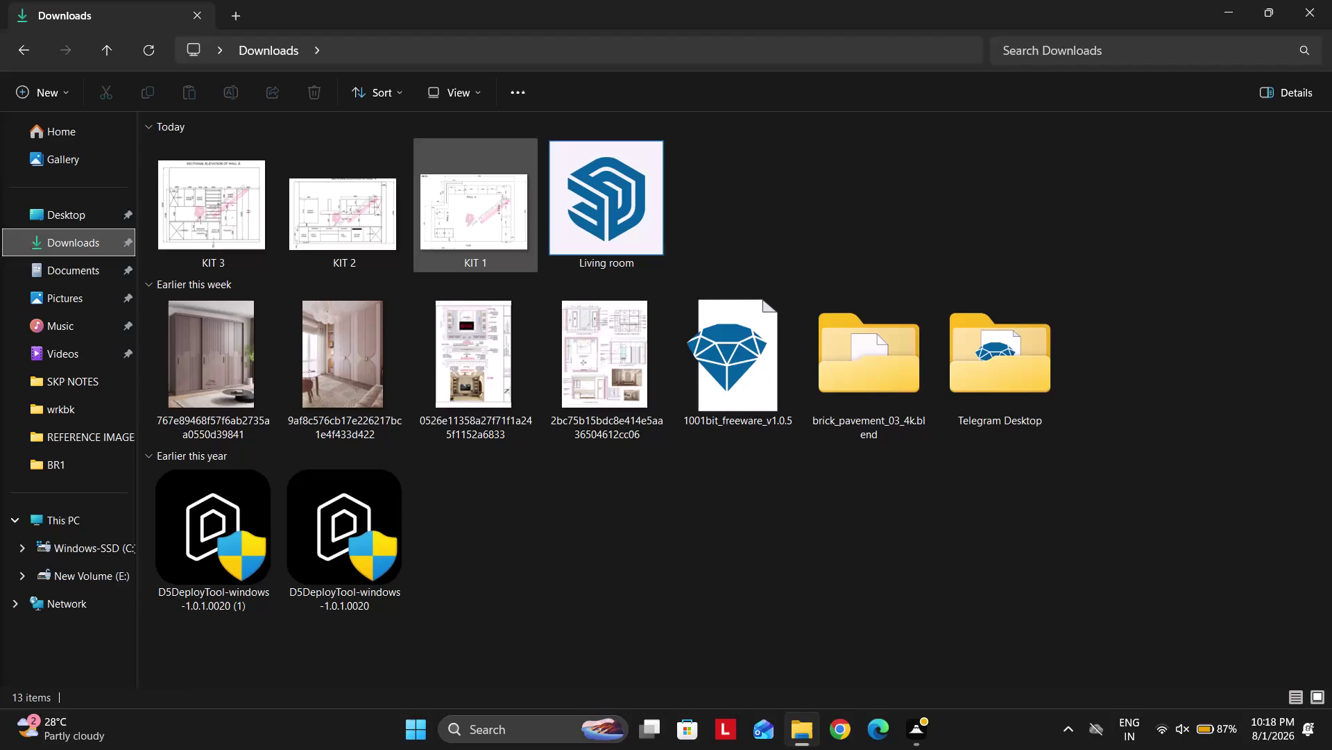
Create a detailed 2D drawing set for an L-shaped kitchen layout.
Open the KIT 1 kitchen plan image in Photos and bring up AutoCAD's start page.
double_click(464, 241)
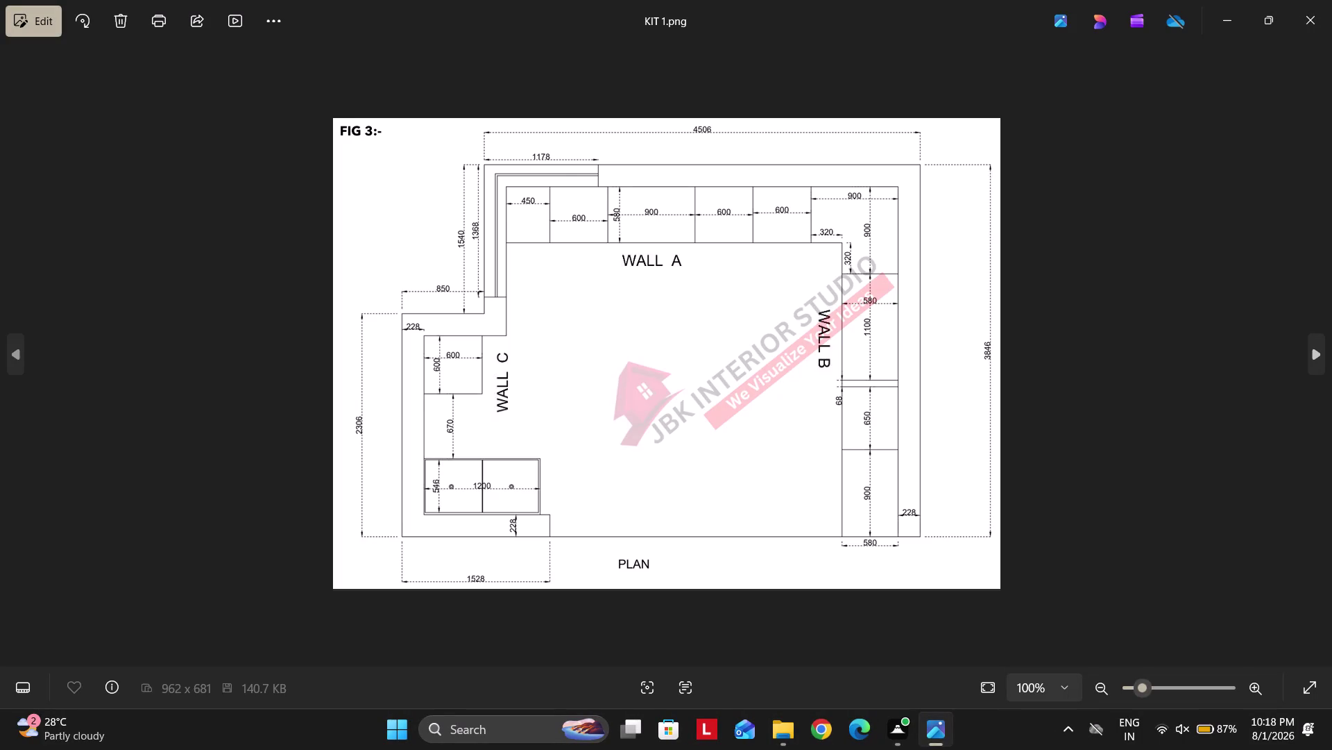
click(451, 712)
click(483, 732)
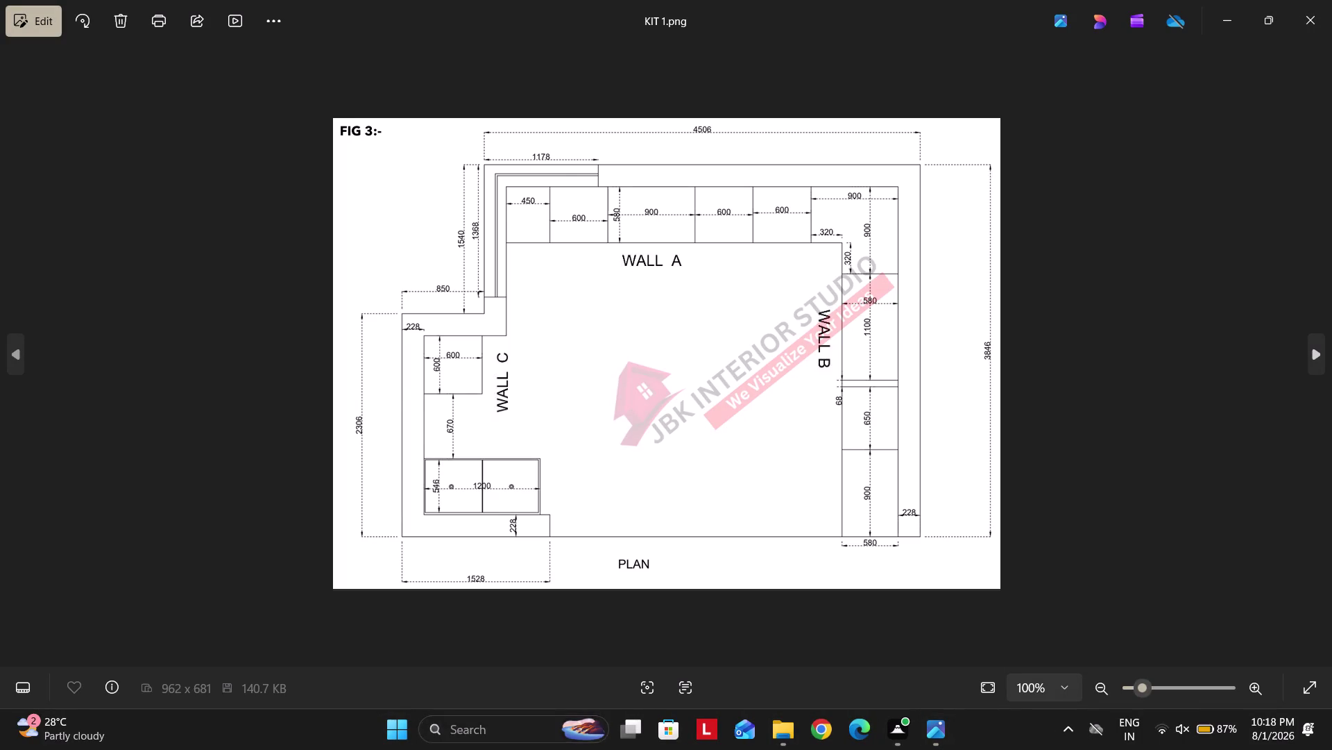
key(a)
click(564, 175)
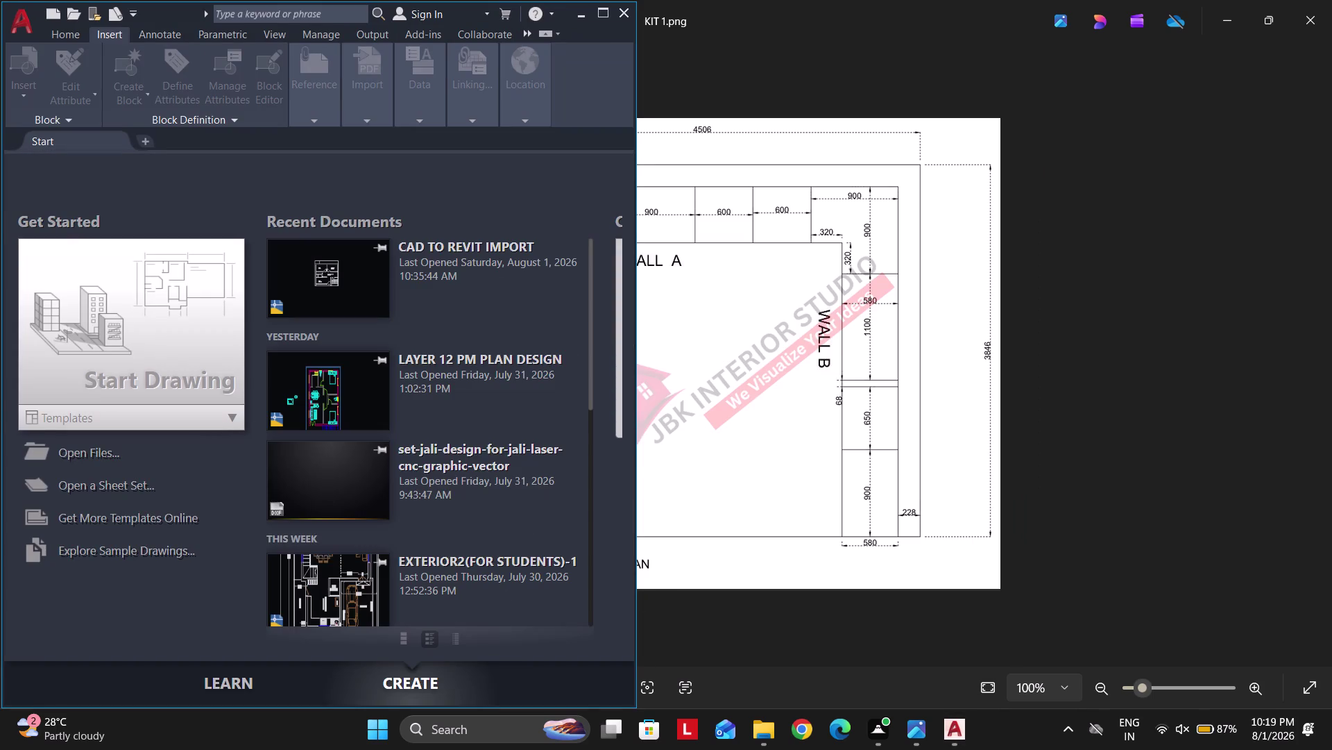
Start a new blank drawing and move the KIT 1 image window to the right.
click(194, 337)
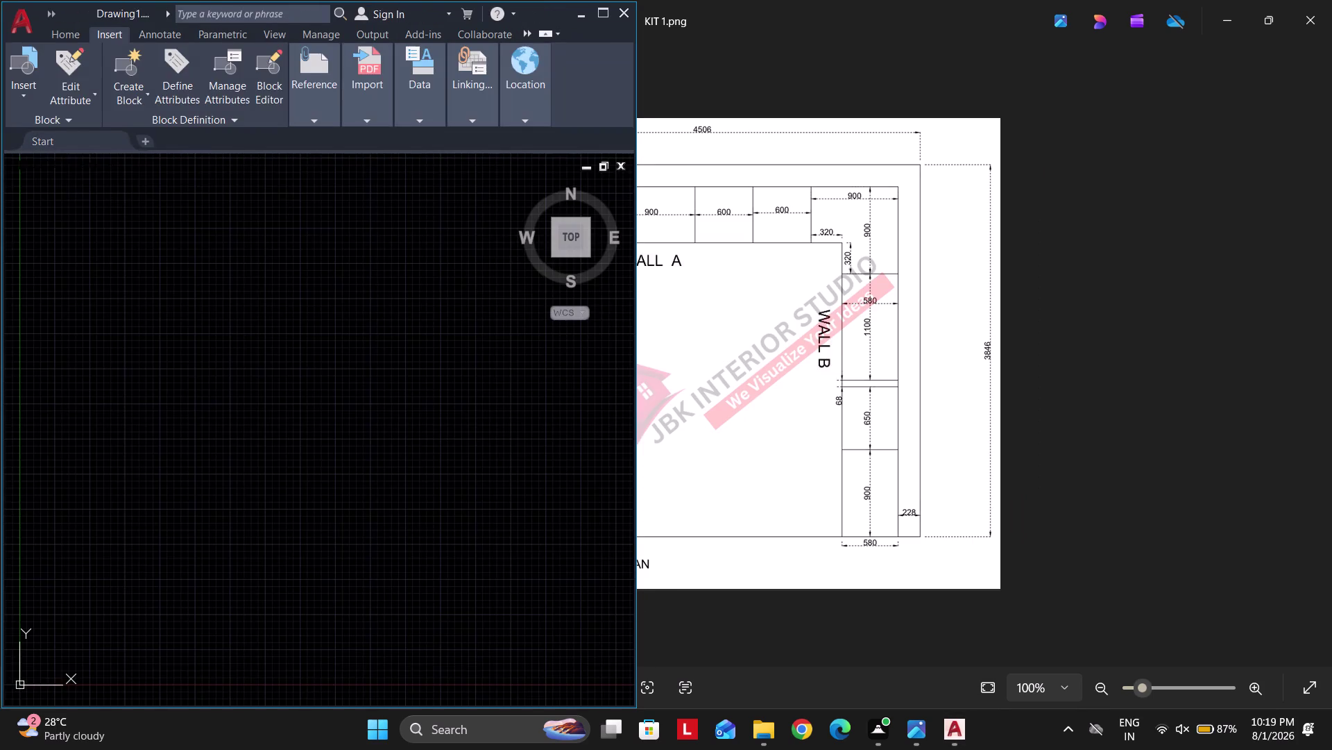
click(936, 213)
click(1271, 25)
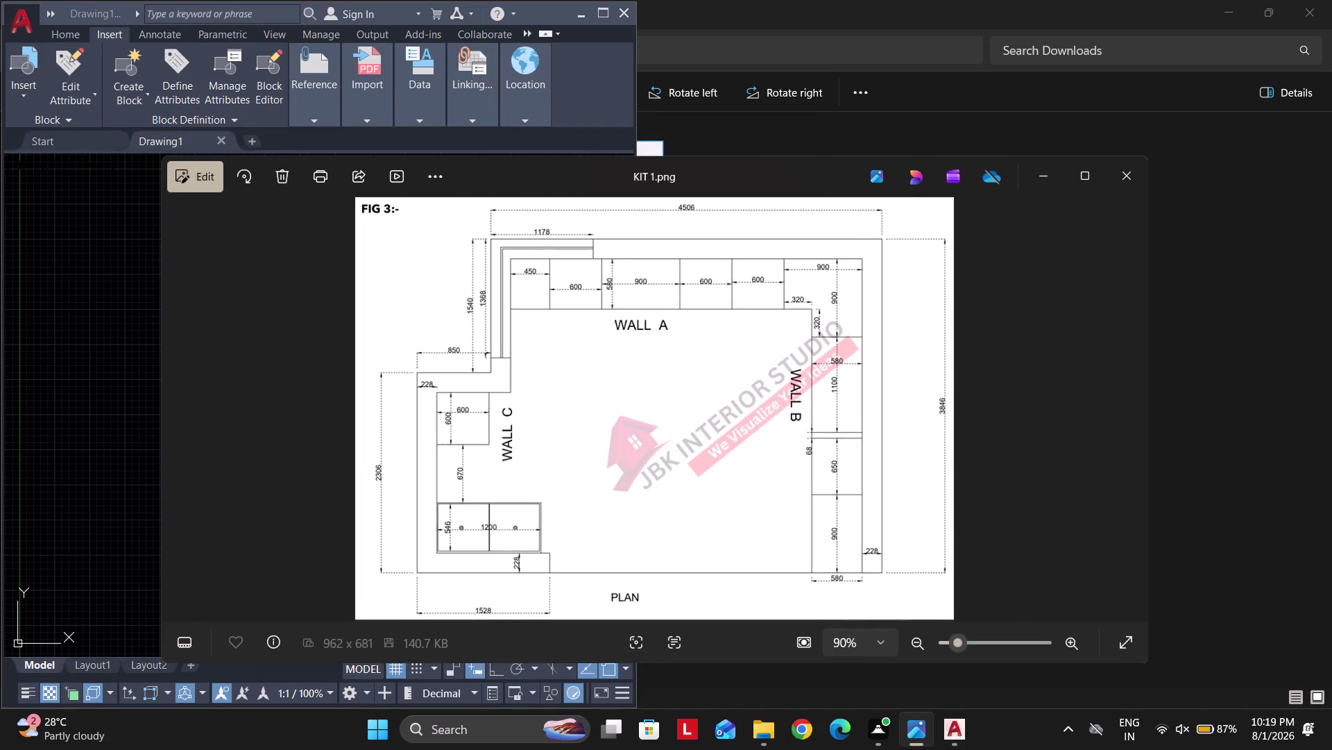
drag(734, 180, 972, 25)
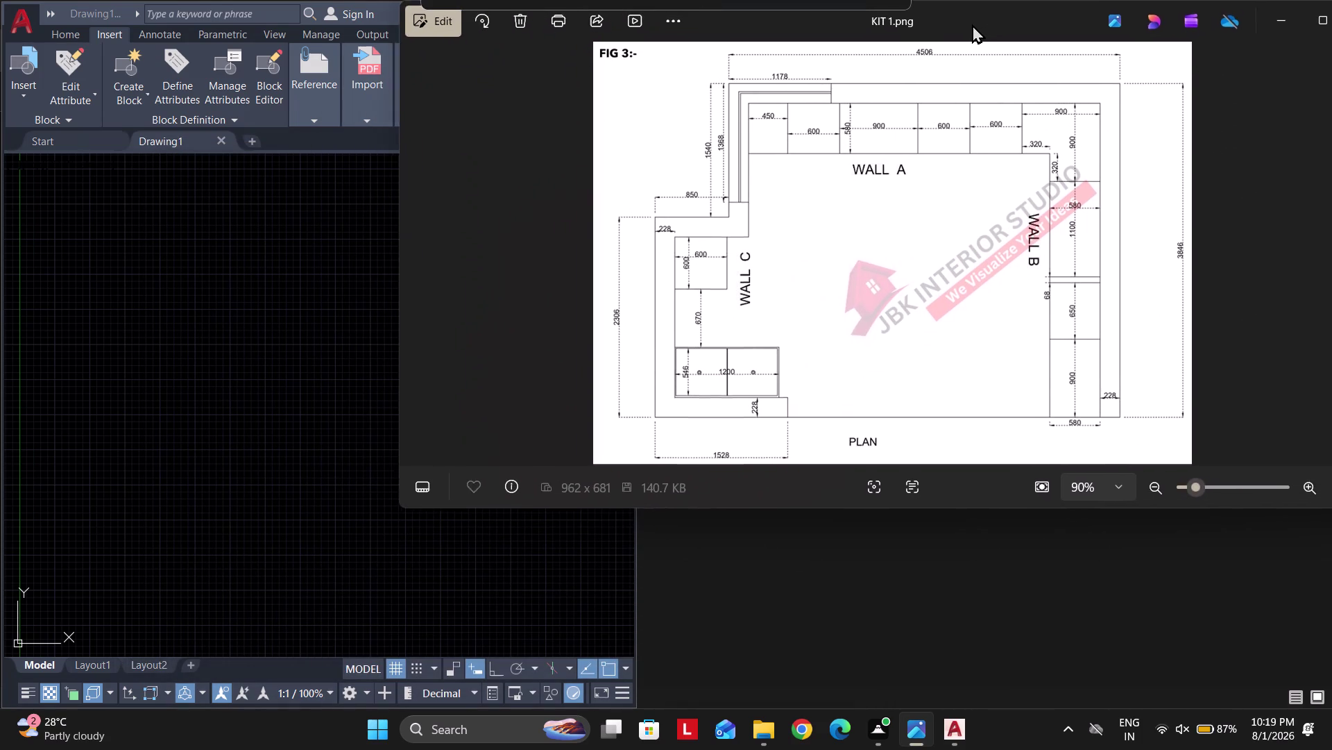
drag(972, 24, 914, 30)
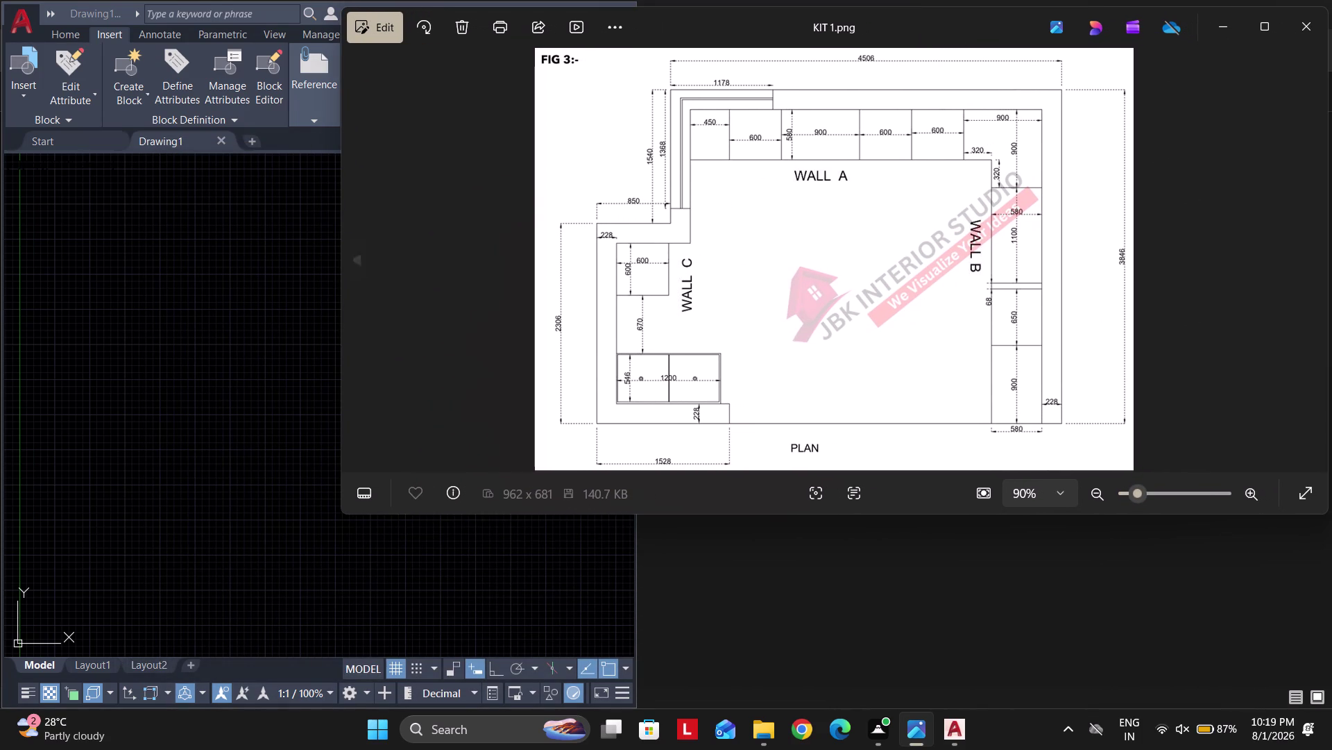
drag(340, 183, 748, 183)
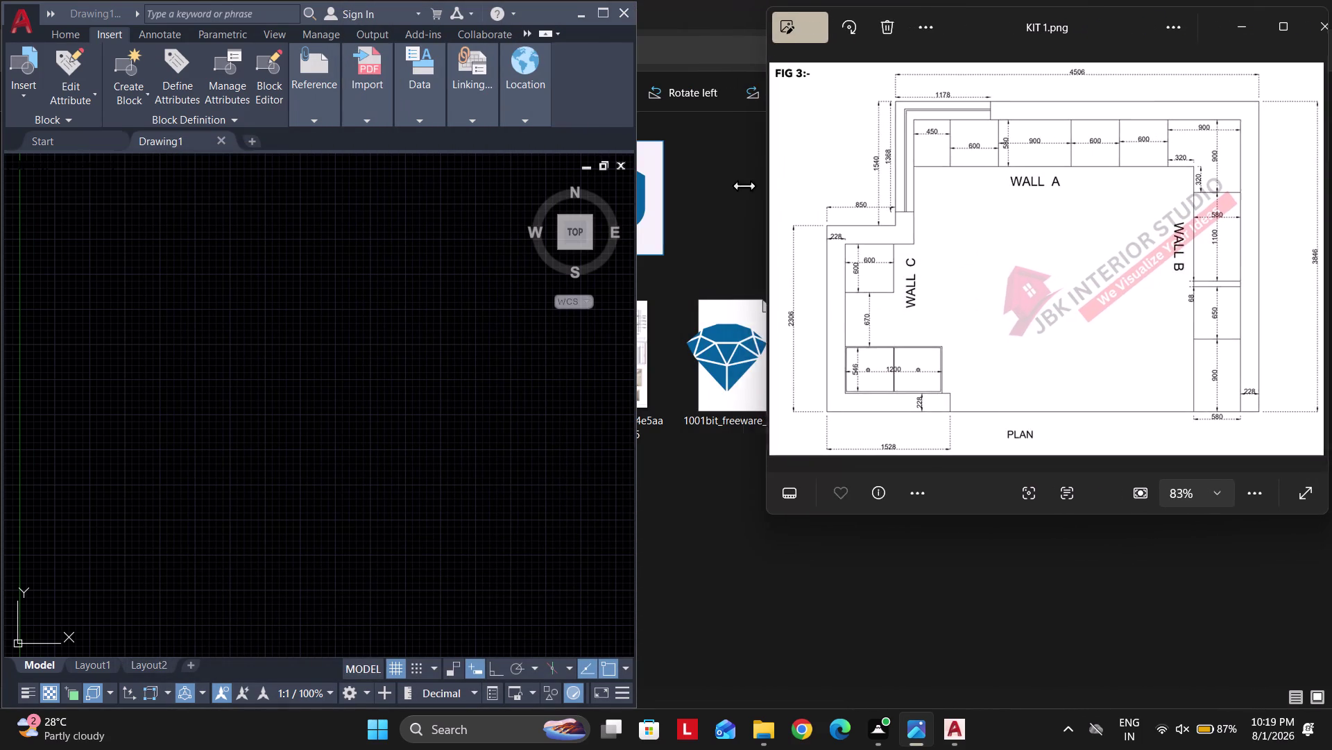
drag(748, 182, 733, 189)
Resize the KIT 1 image window taller, beside the AutoCAD drawing.
drag(1089, 518, 1089, 628)
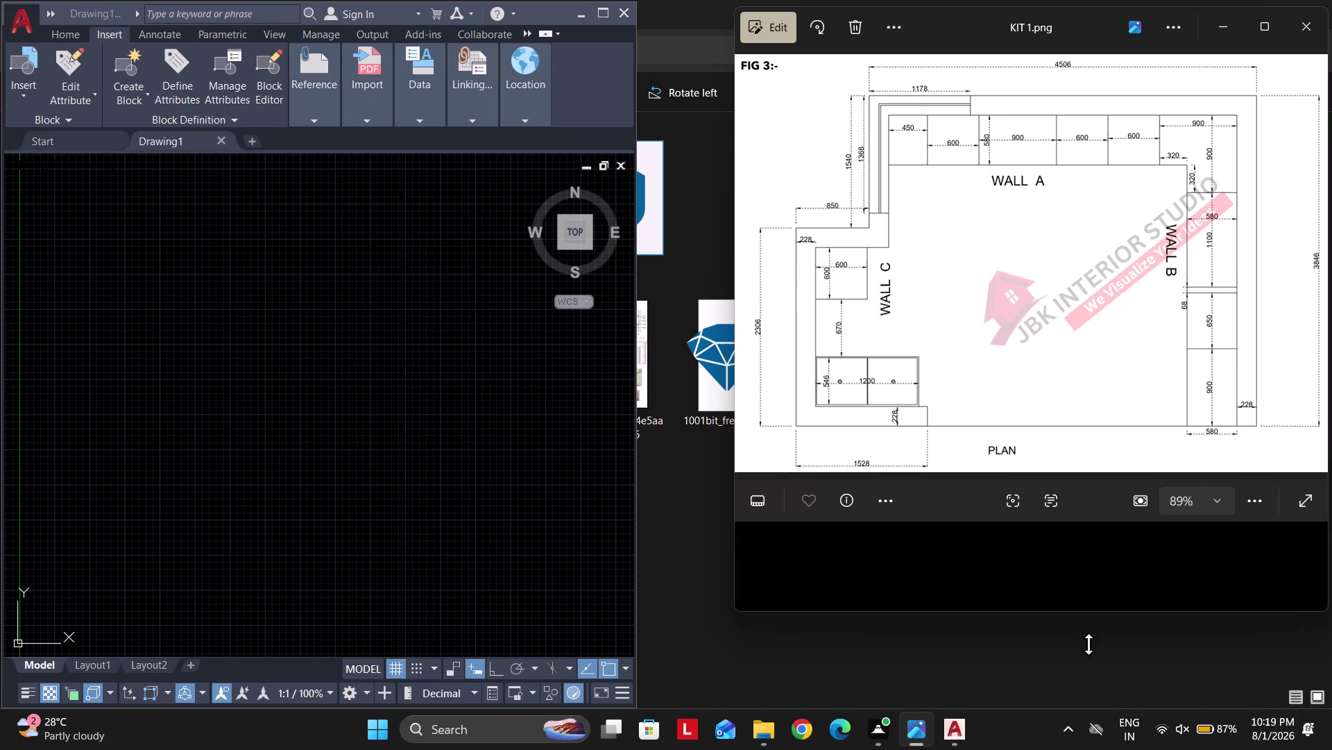
drag(1089, 627, 1092, 707)
drag(635, 289, 661, 285)
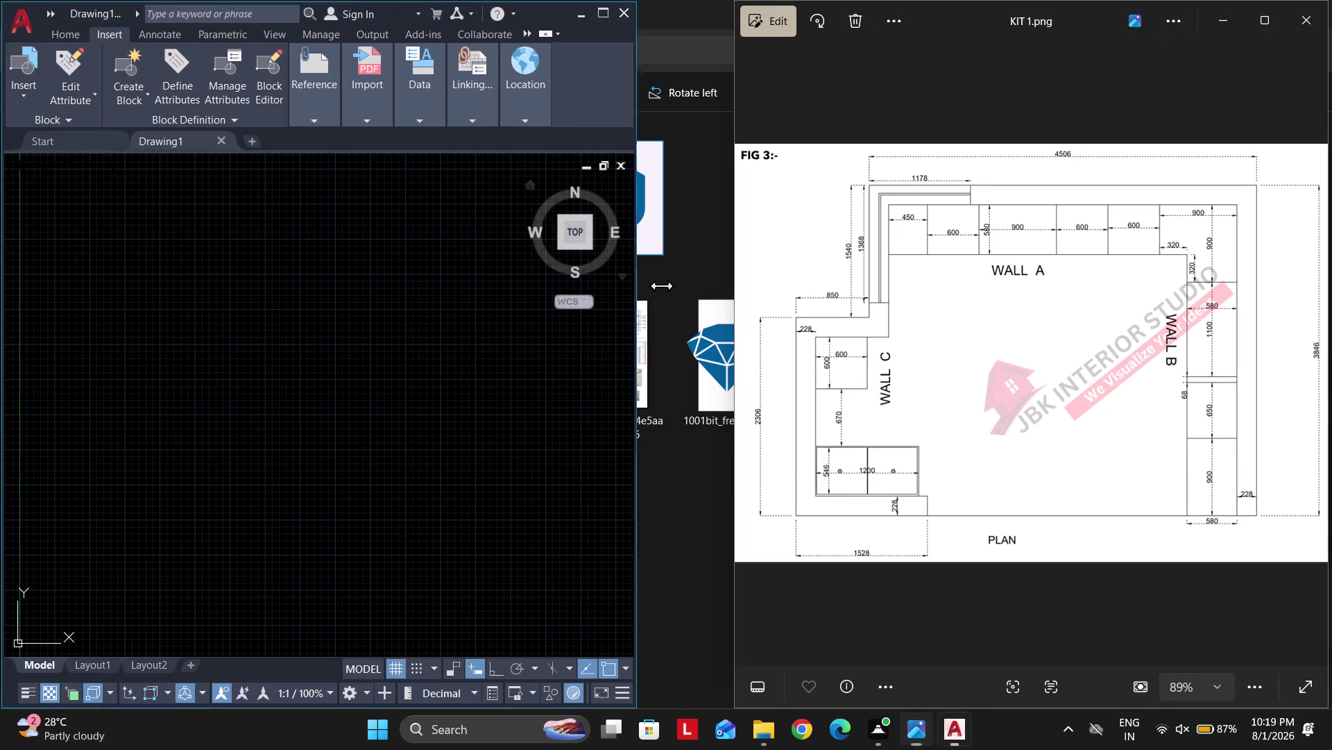
drag(661, 286, 731, 290)
click(473, 311)
key(Escape)
key(Escape)
key(Escape)
key(Escape)
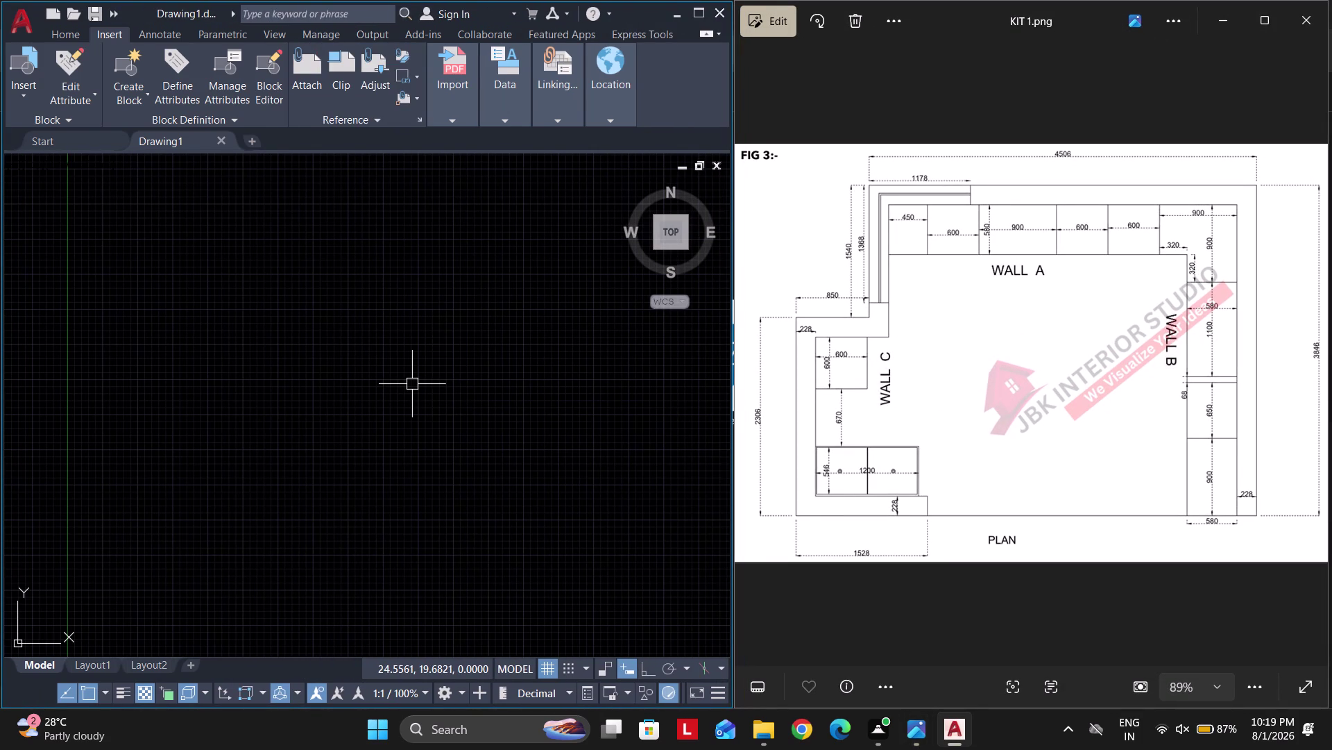
Set drawing units to whole-number length precision with Millimeters insertion scale.
text(un)
key(space)
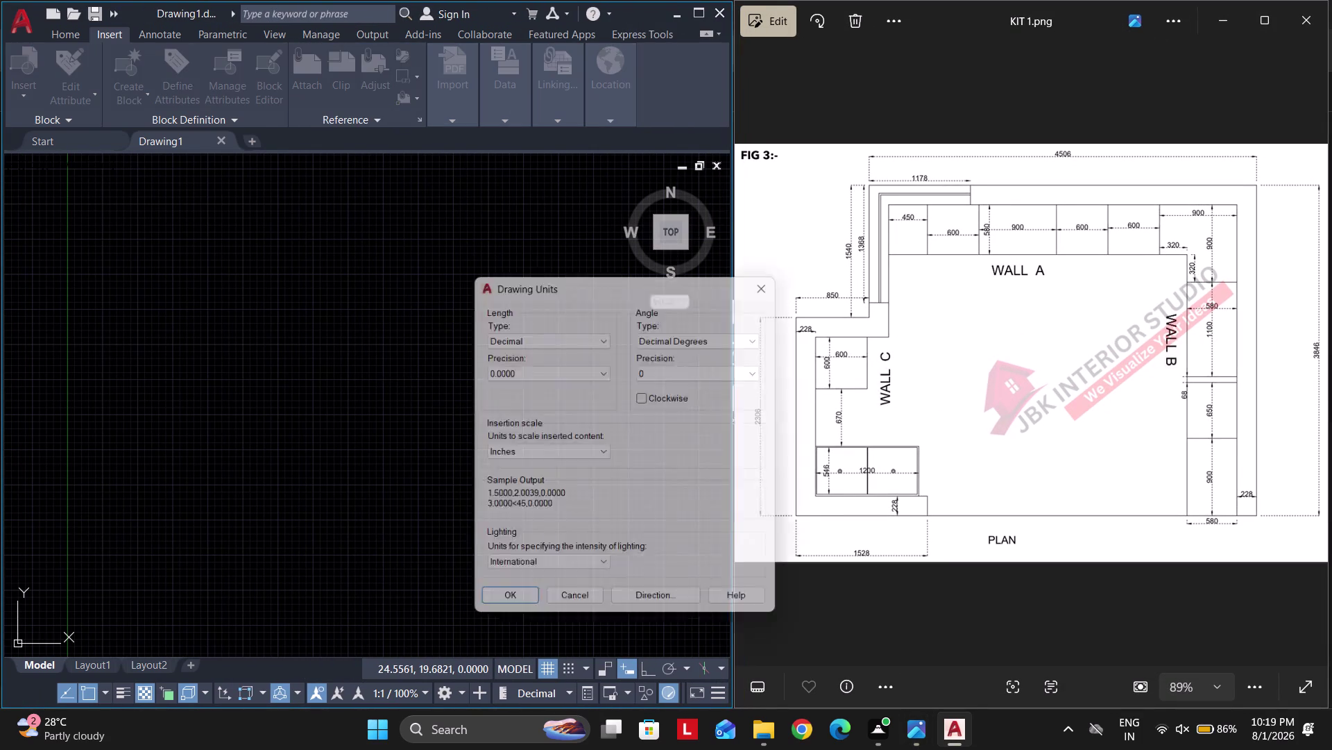
click(515, 371)
click(510, 384)
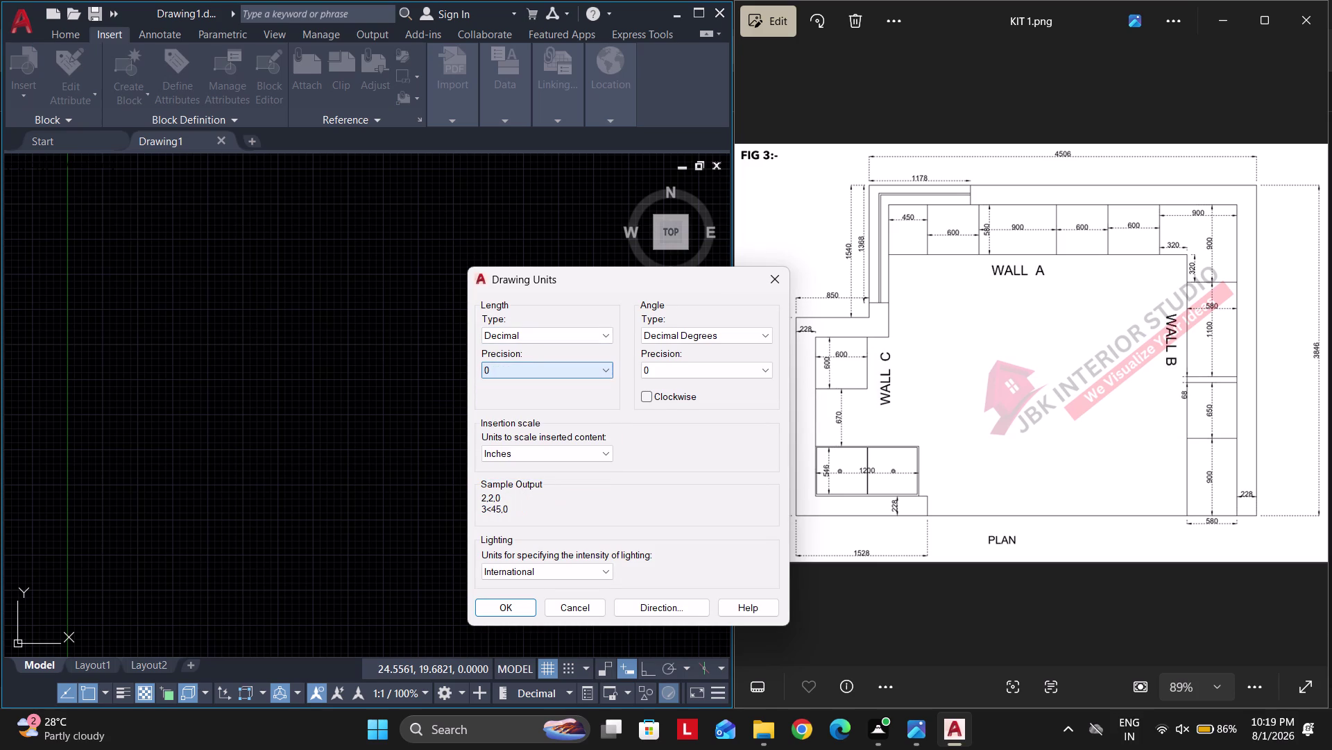
click(514, 453)
click(517, 523)
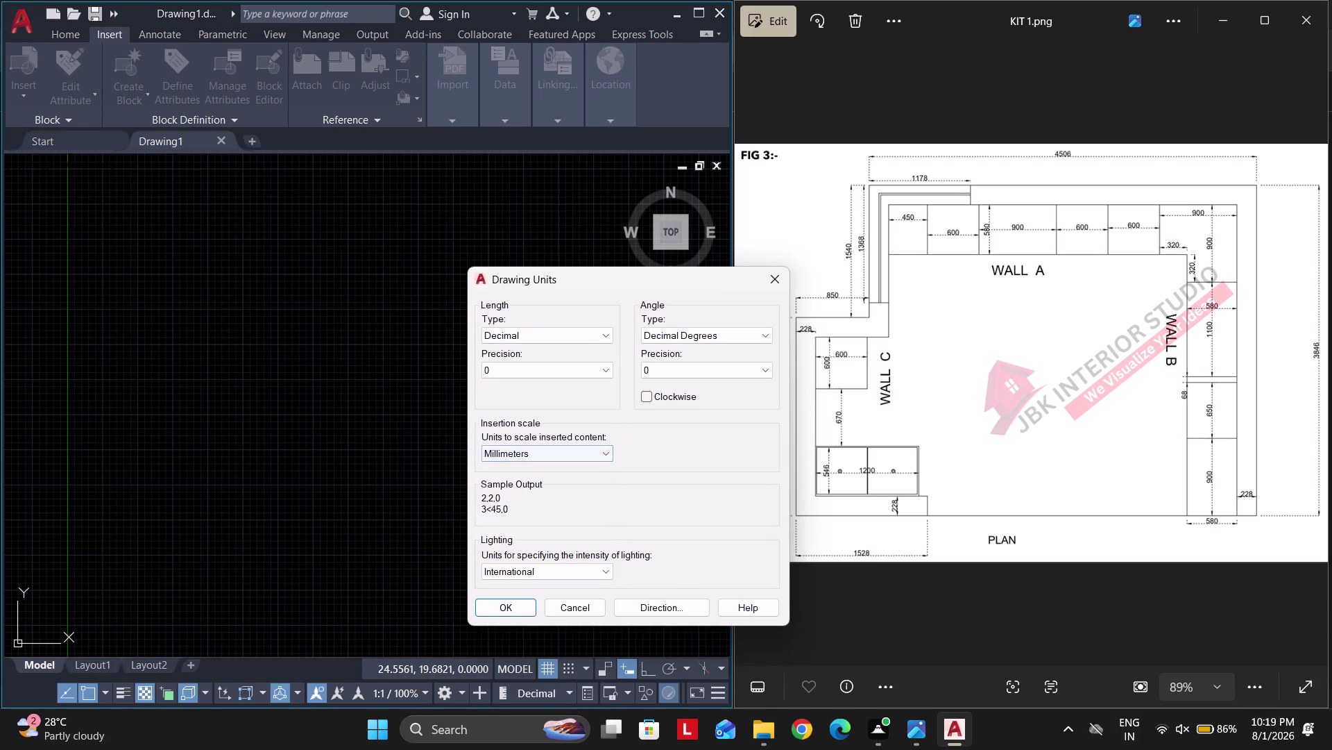
click(503, 606)
Open the Dimension Style Manager with the D alias.
text(d)
key(space)
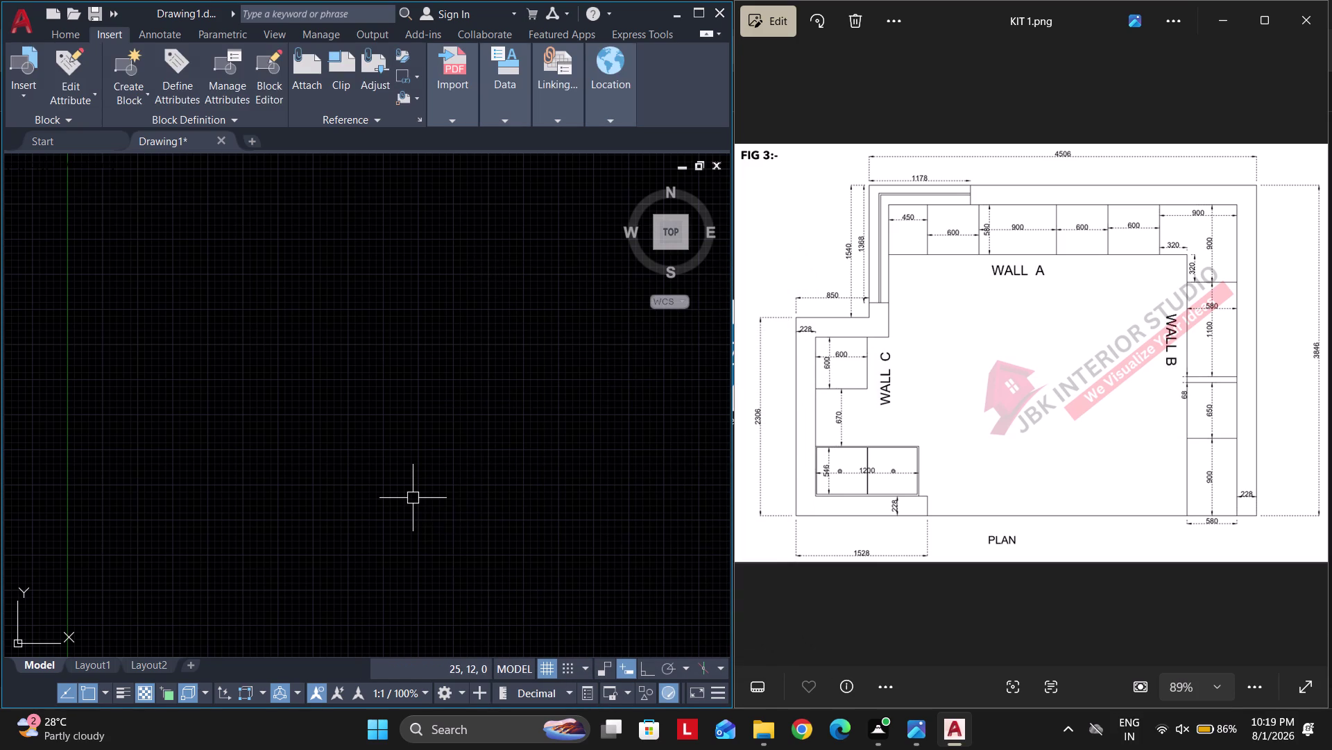
click(548, 317)
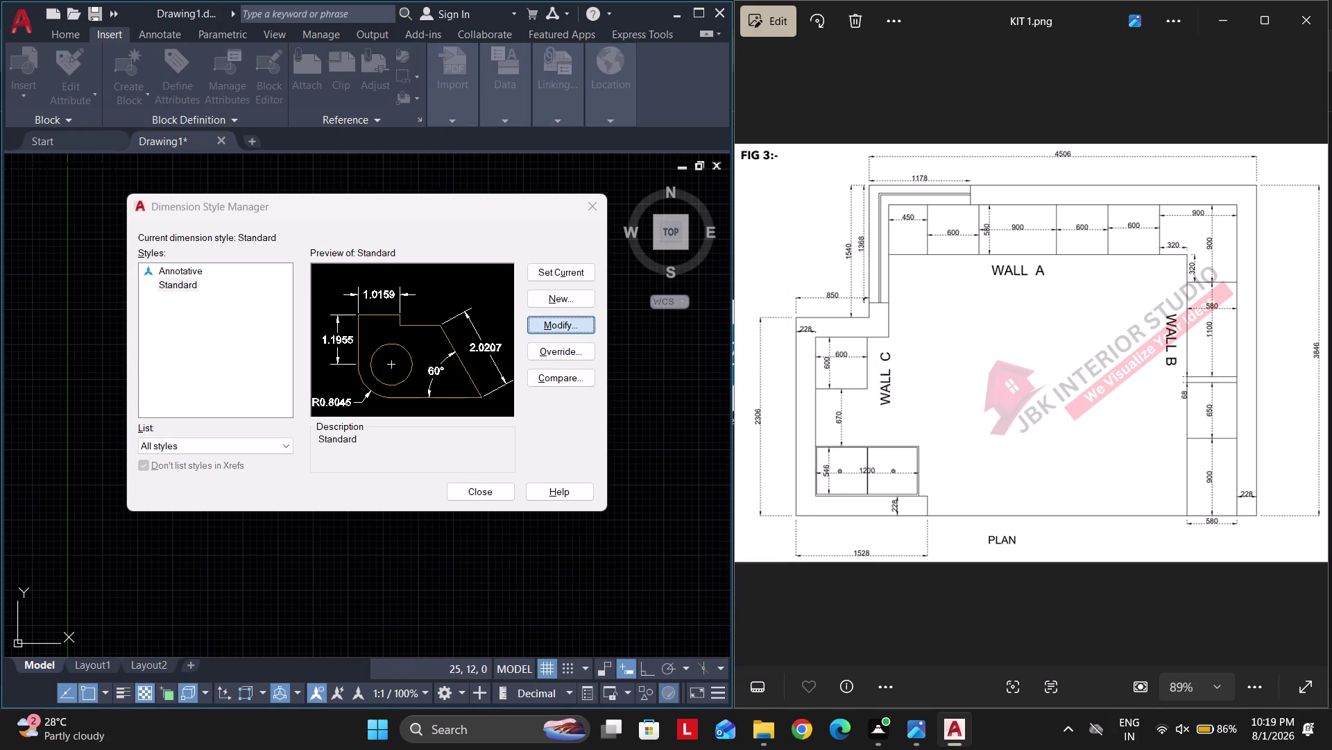
Set the Standard dimension style's arrow size to 5 and text height to 5.
click(584, 205)
drag(550, 374, 533, 375)
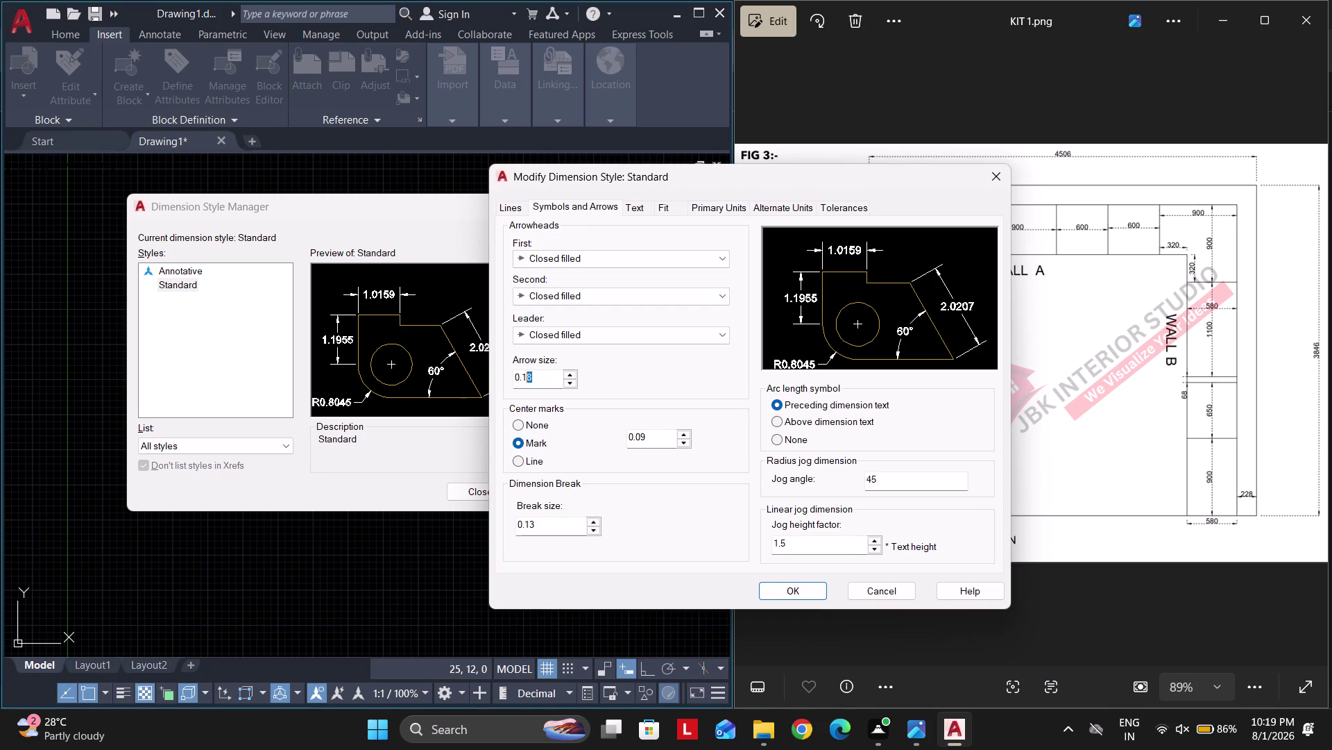
drag(533, 375, 472, 382)
key(5)
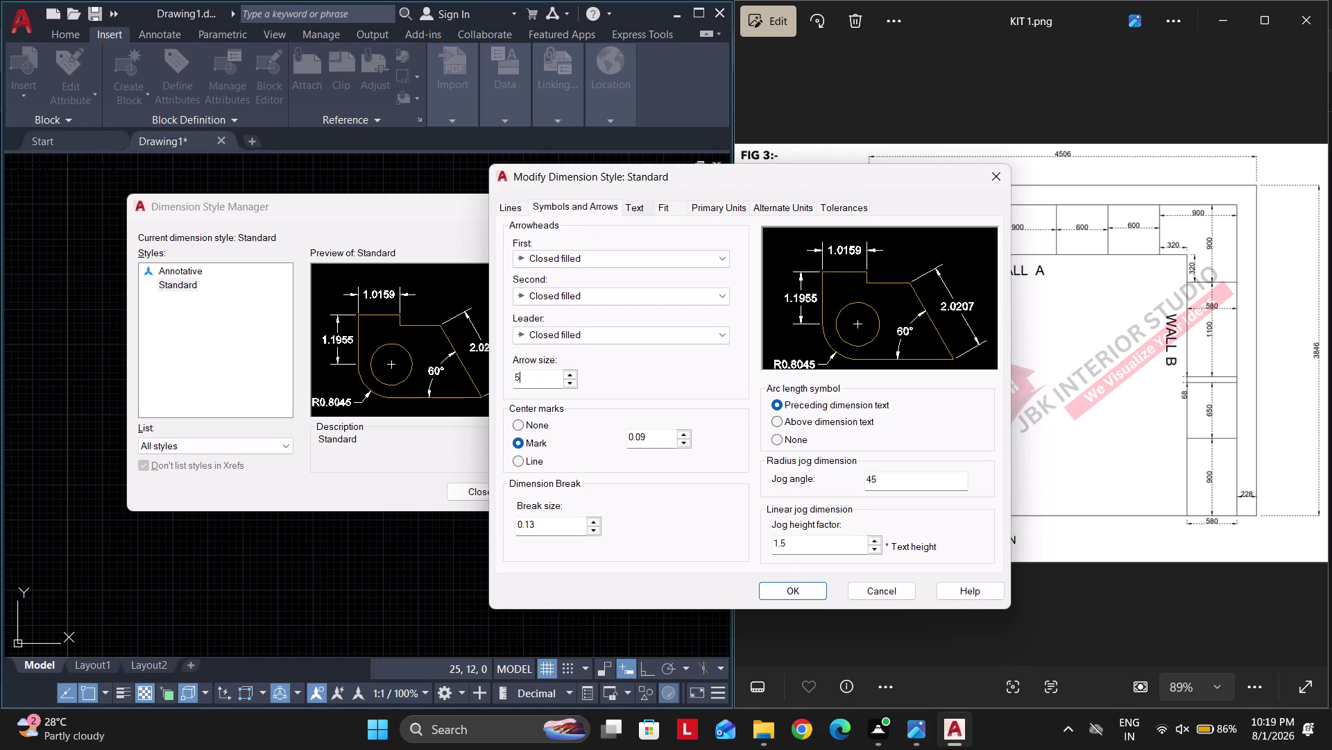
click(636, 209)
drag(720, 332, 599, 351)
key(5)
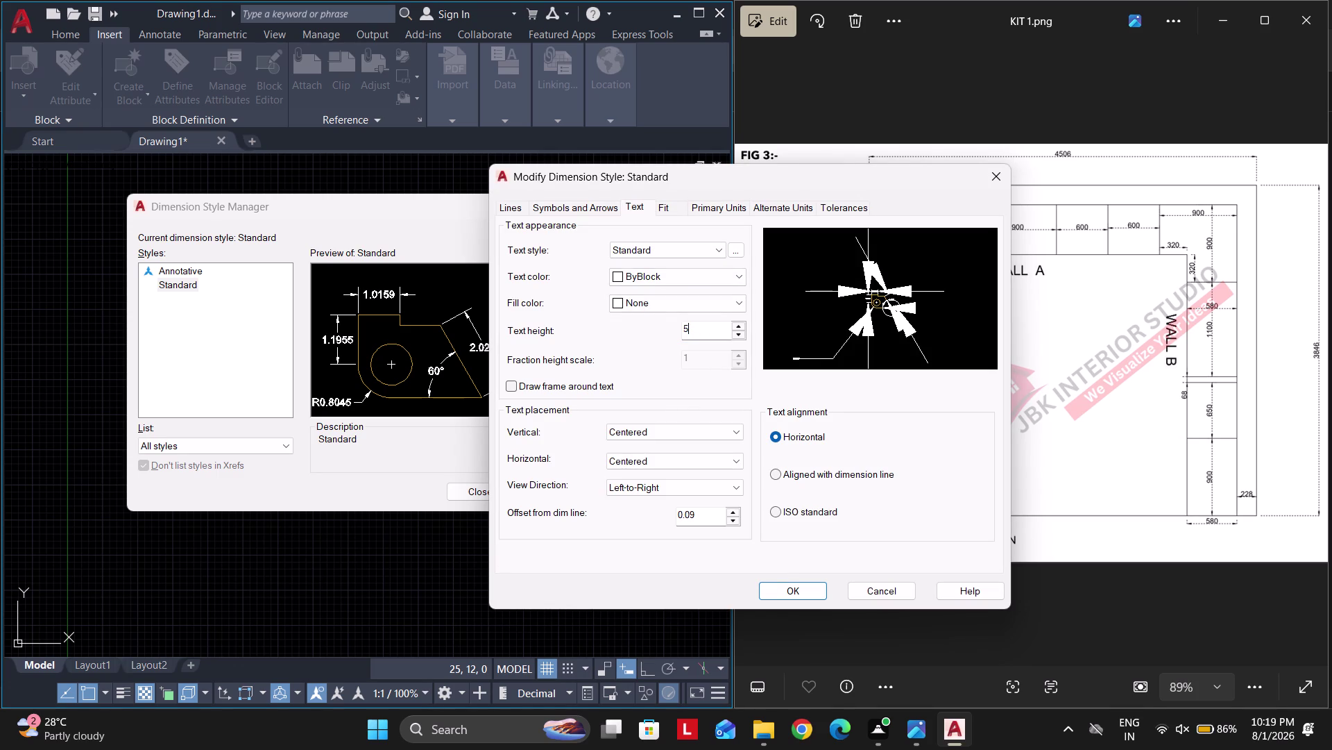
Lower the Standard style's linear precision, then save and close the manager.
click(703, 212)
click(643, 267)
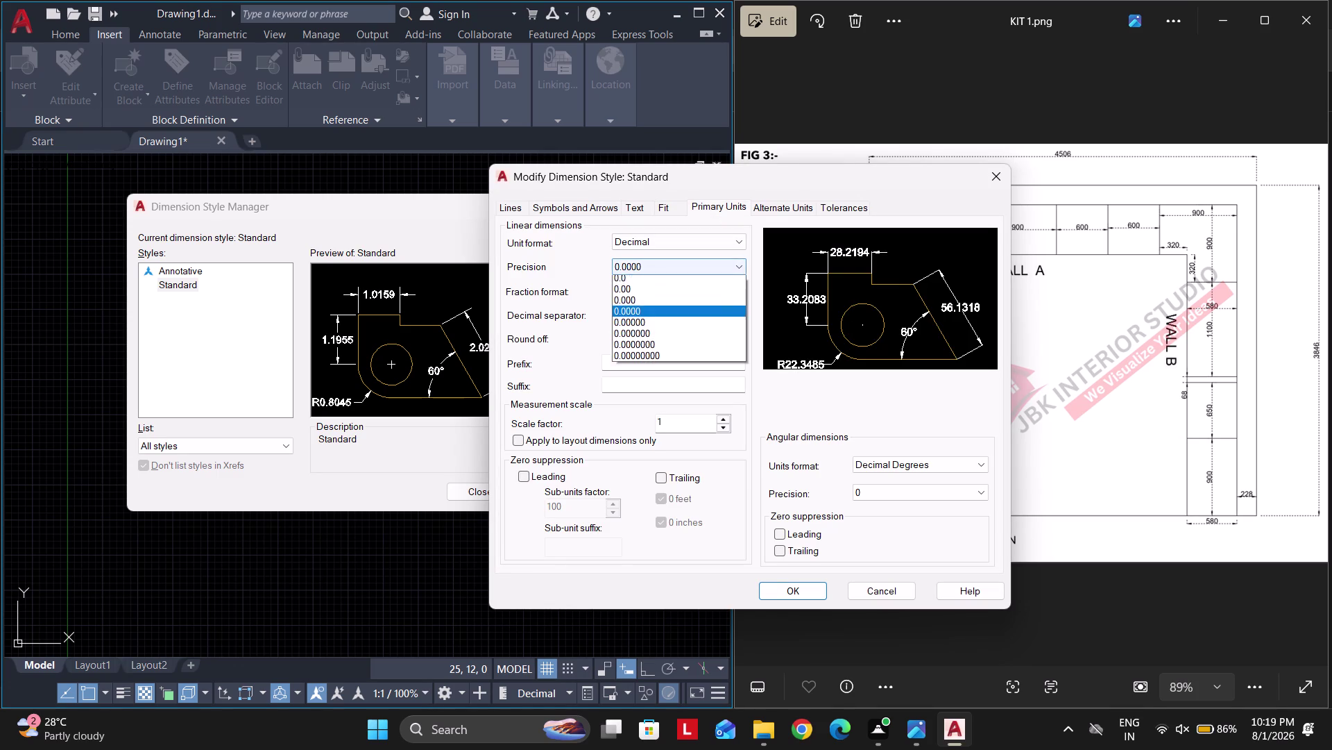
click(636, 286)
click(637, 268)
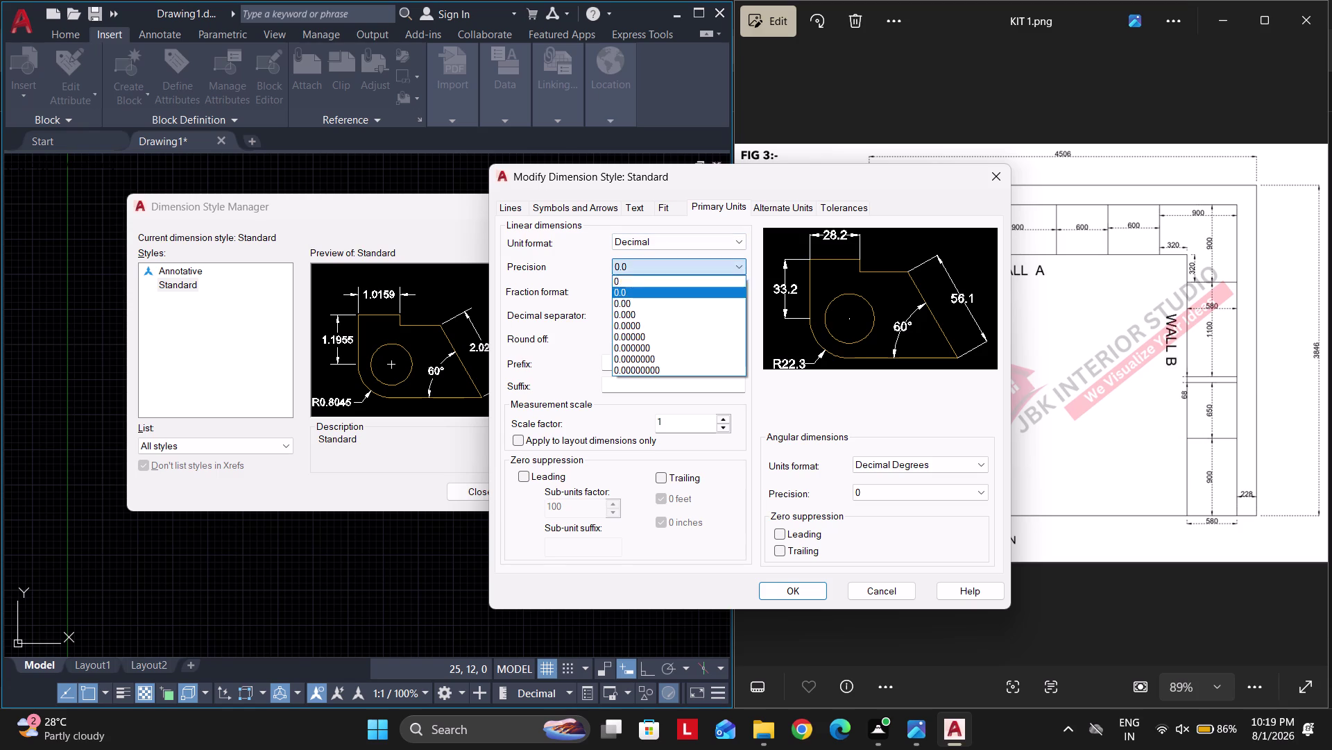
click(630, 284)
click(803, 595)
click(486, 492)
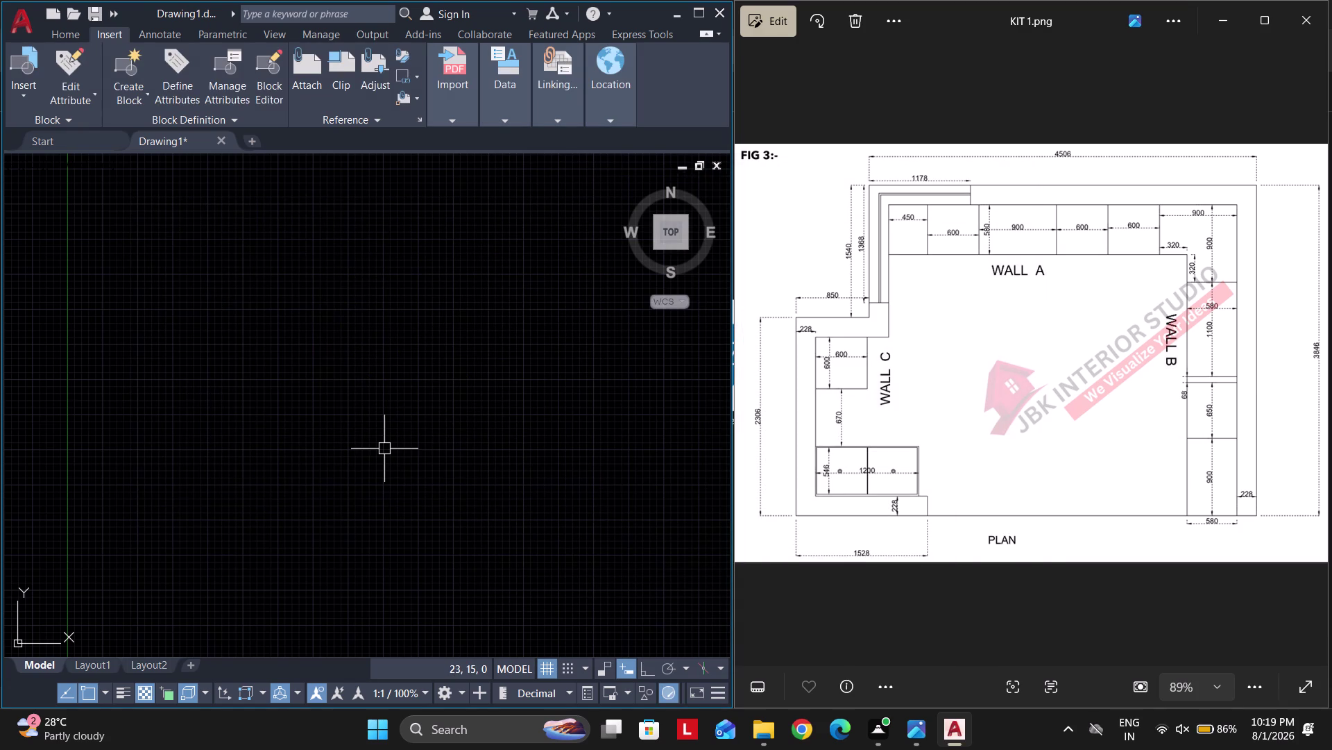
Place a vertical construction line through the origin 0,0.
middle_drag(220, 421, 276, 421)
key(Escape)
text(x)
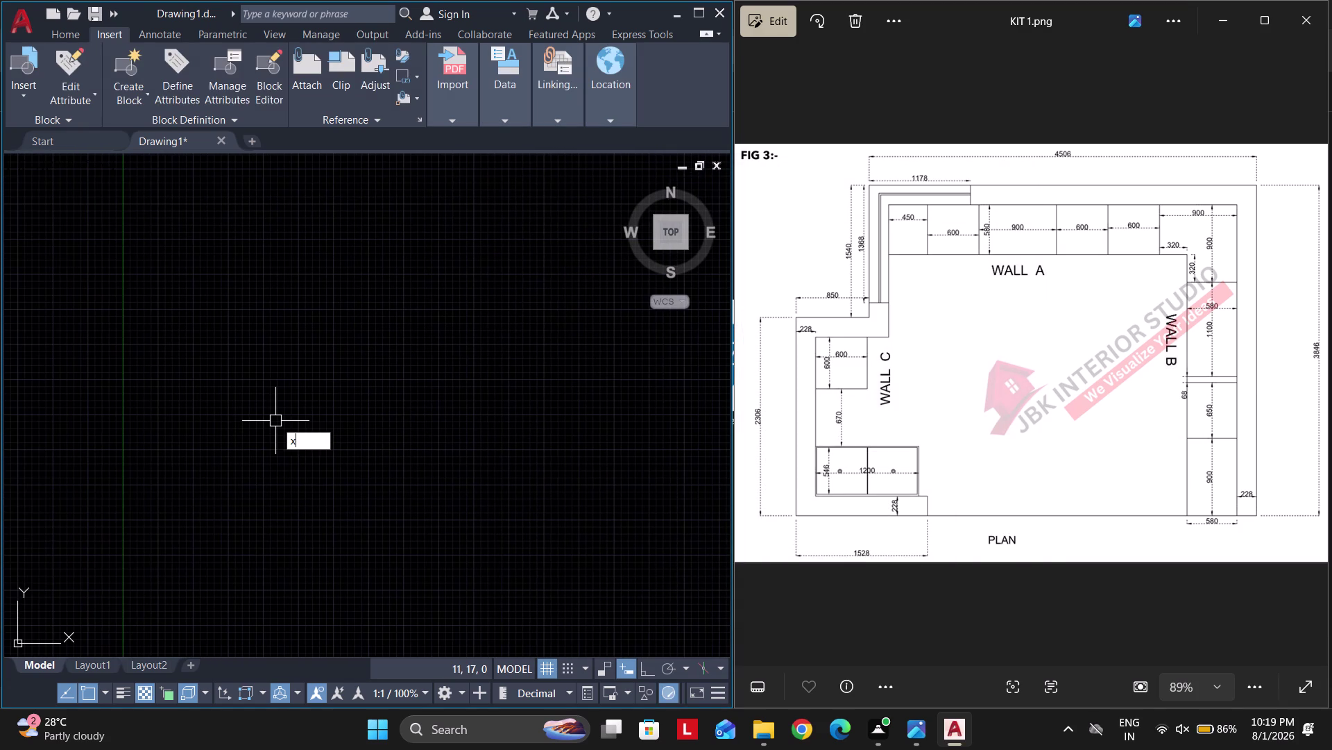
text(l v)
key(space)
middle_drag(277, 423, 347, 327)
scroll(down, 3)
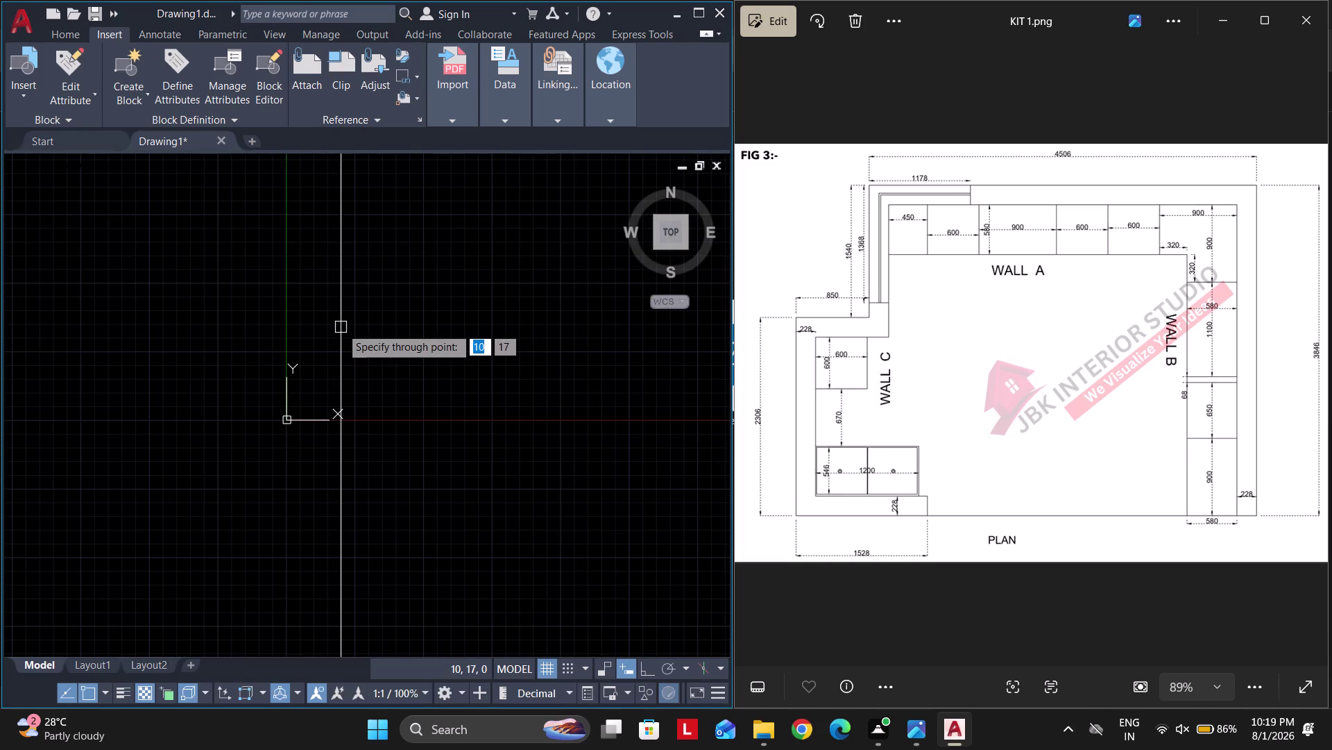
text(0,0)
key(Return)
key(Escape)
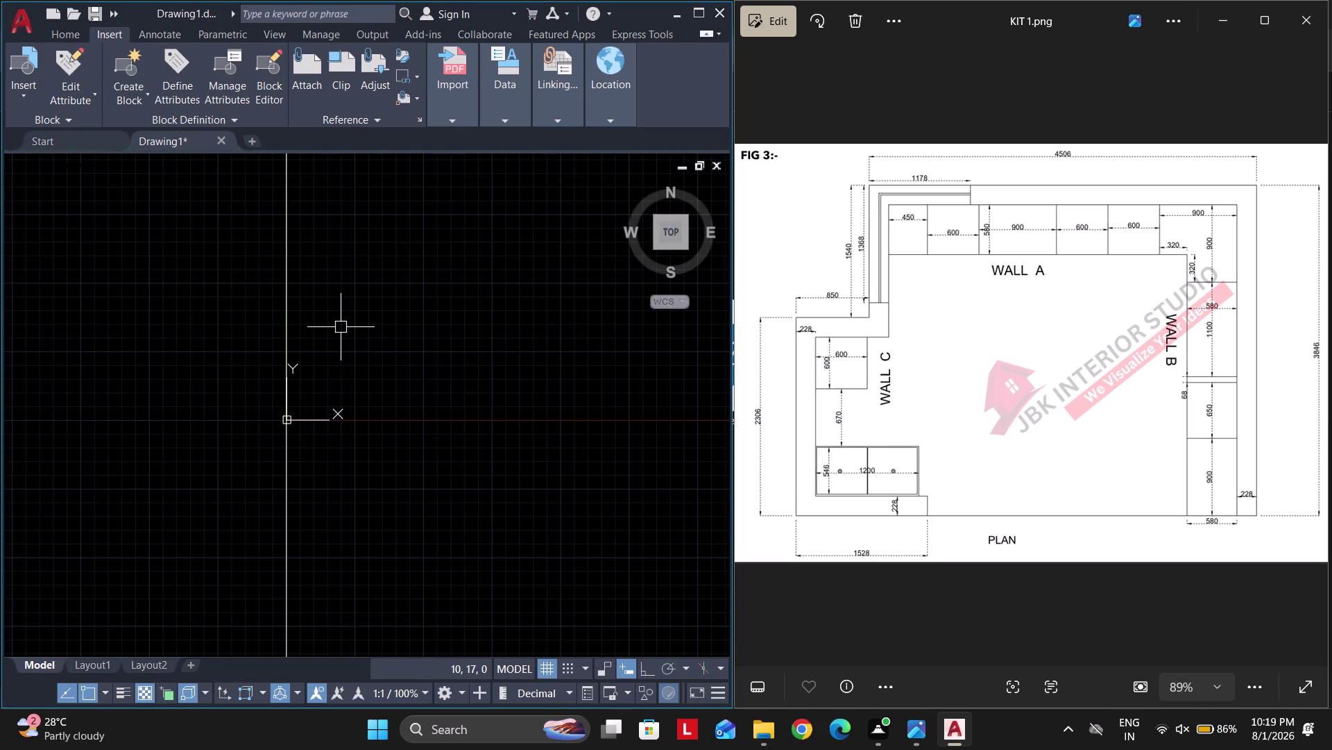
Add a horizontal construction line through 0,0 and frame the corner lower left.
text(xl h)
key(space)
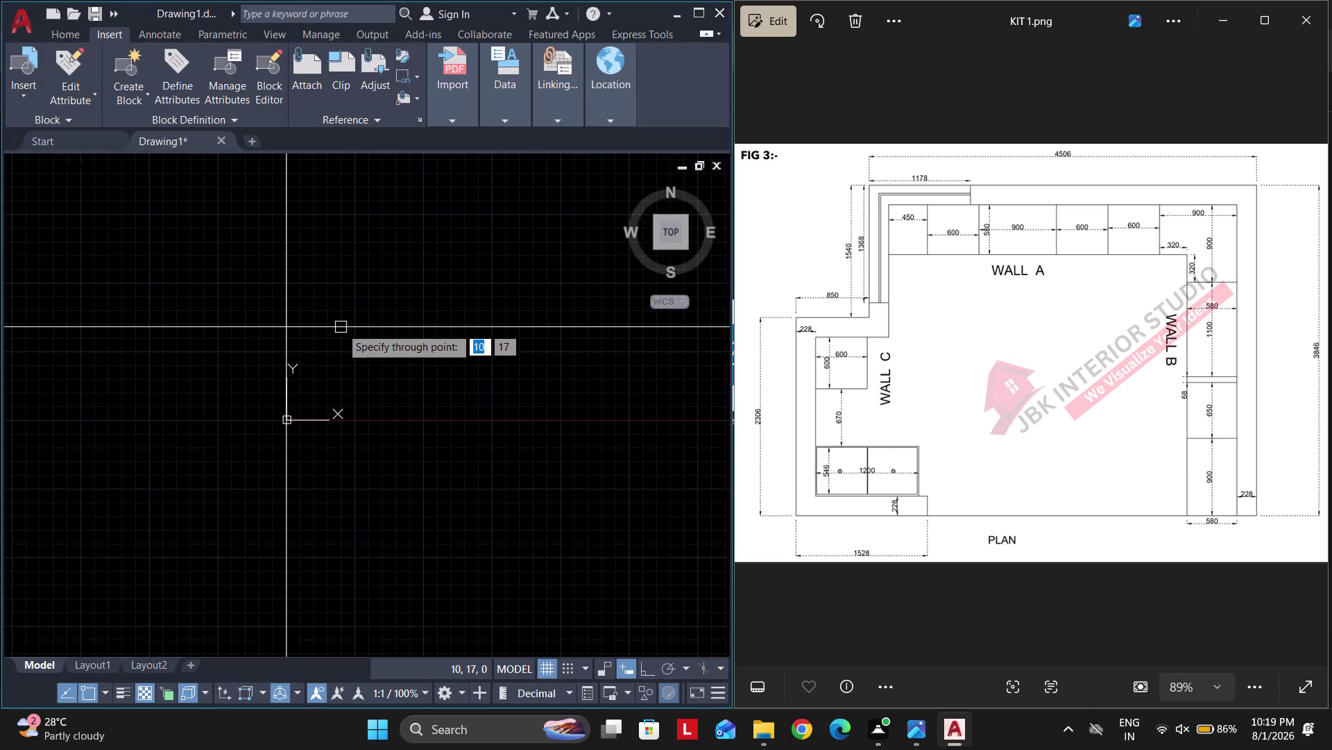
text(0,0)
key(Return)
key(Escape)
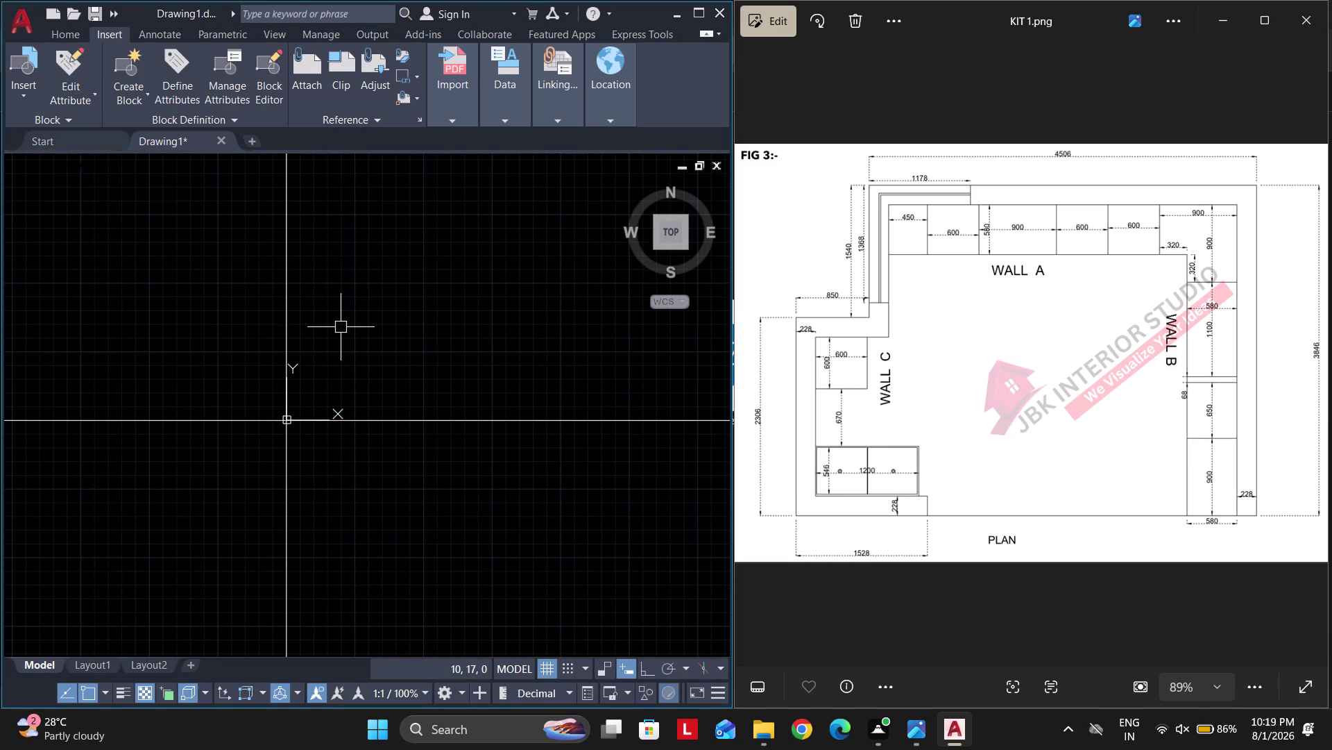
key(t)
key(r)
key(space)
drag(243, 411, 294, 516)
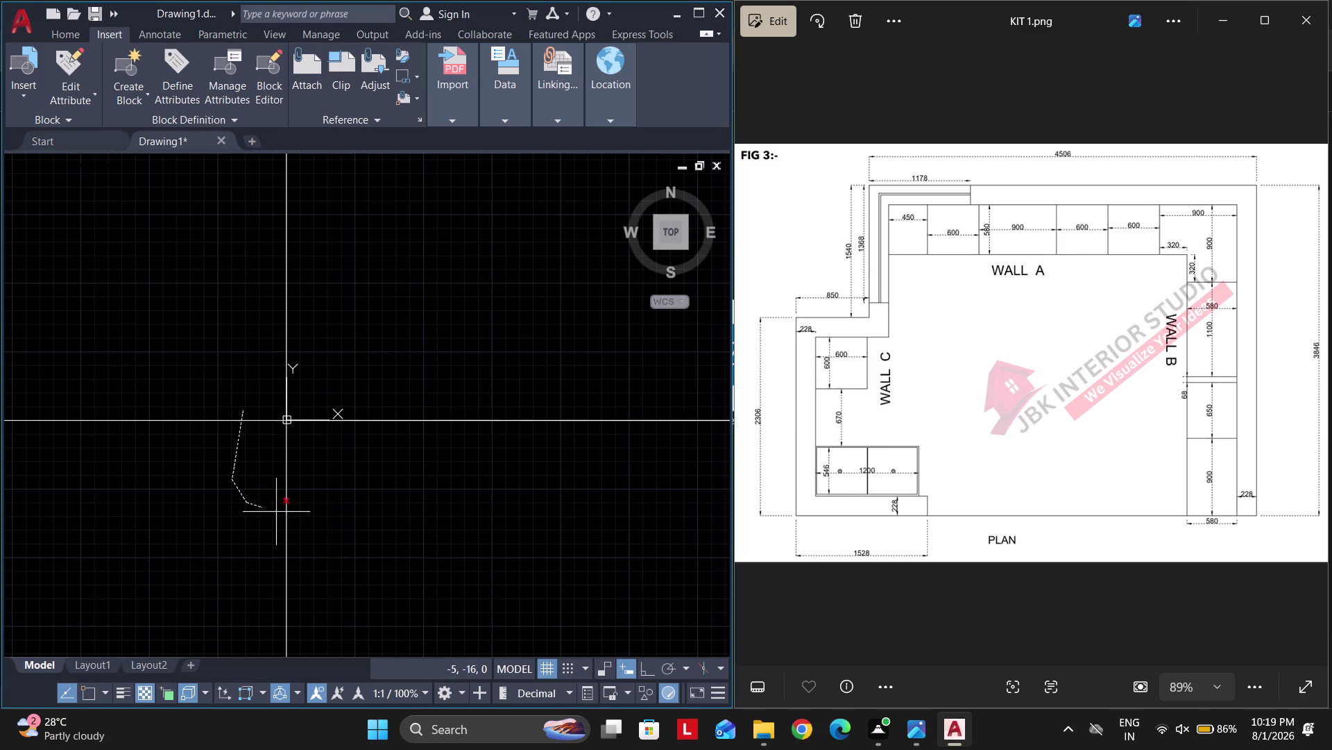
drag(294, 516, 361, 523)
key(Escape)
scroll(up, 3)
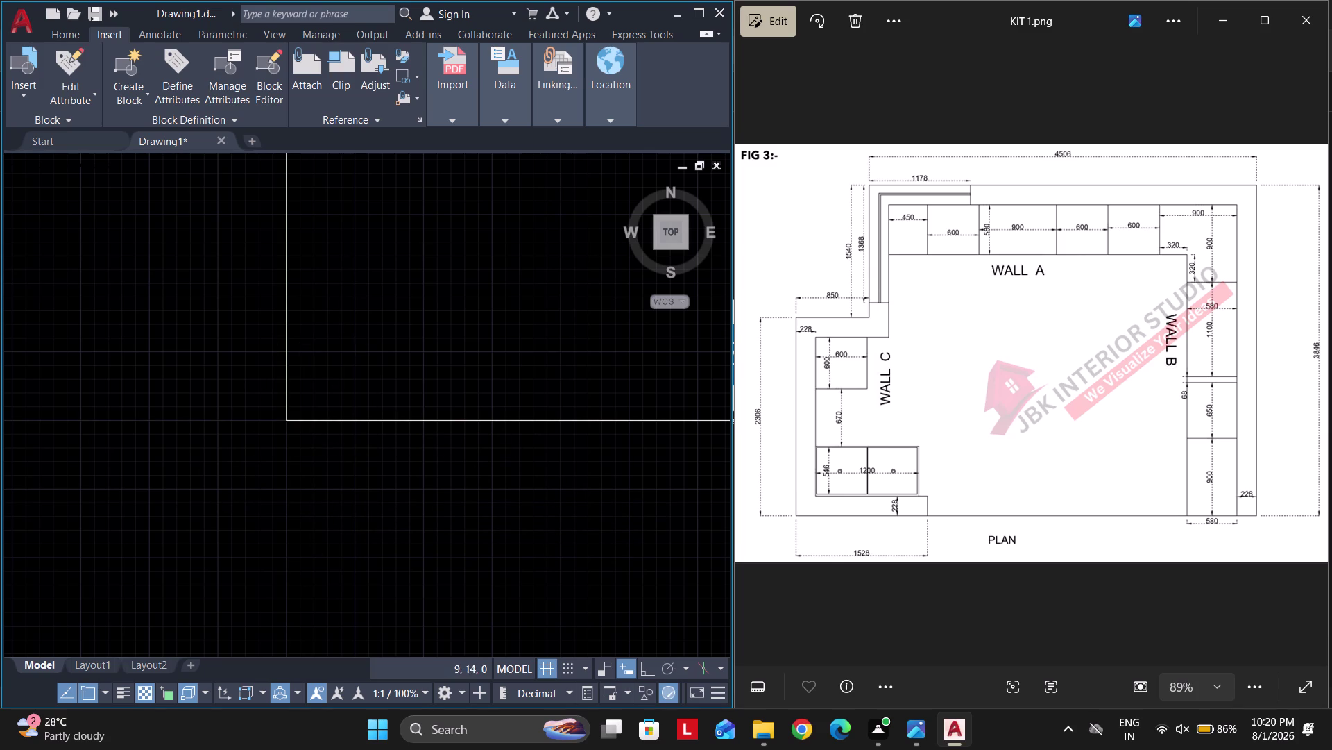
middle_drag(472, 415, 412, 443)
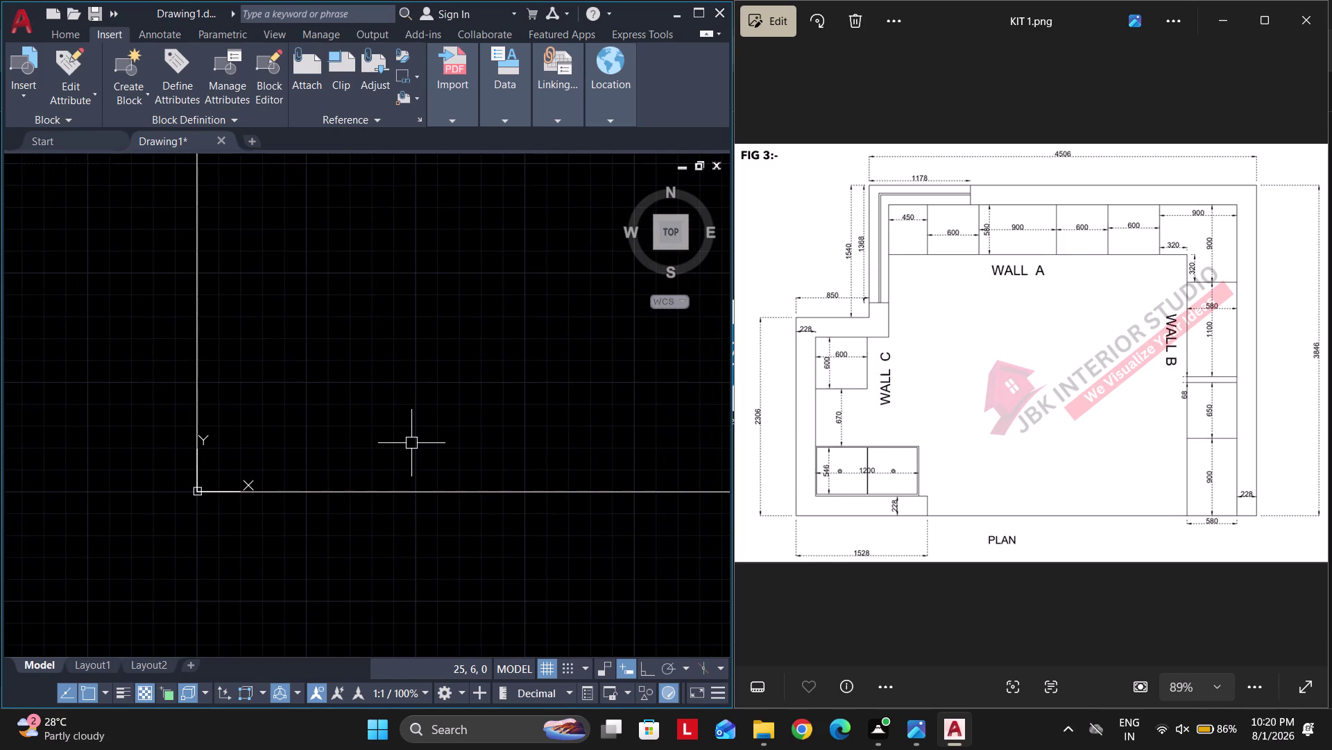
Offset the left vertical wall line 228 to the right for wall thickness.
text(o 22)
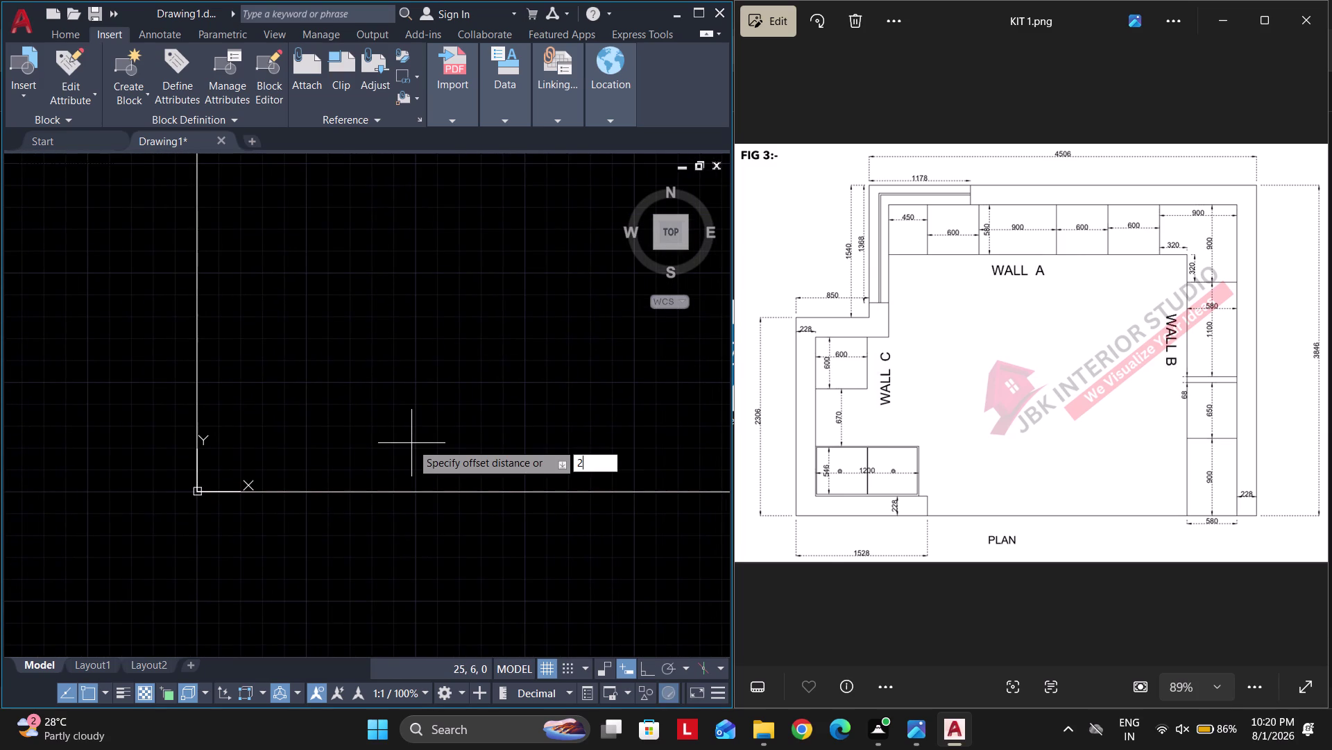
key(8)
key(Return)
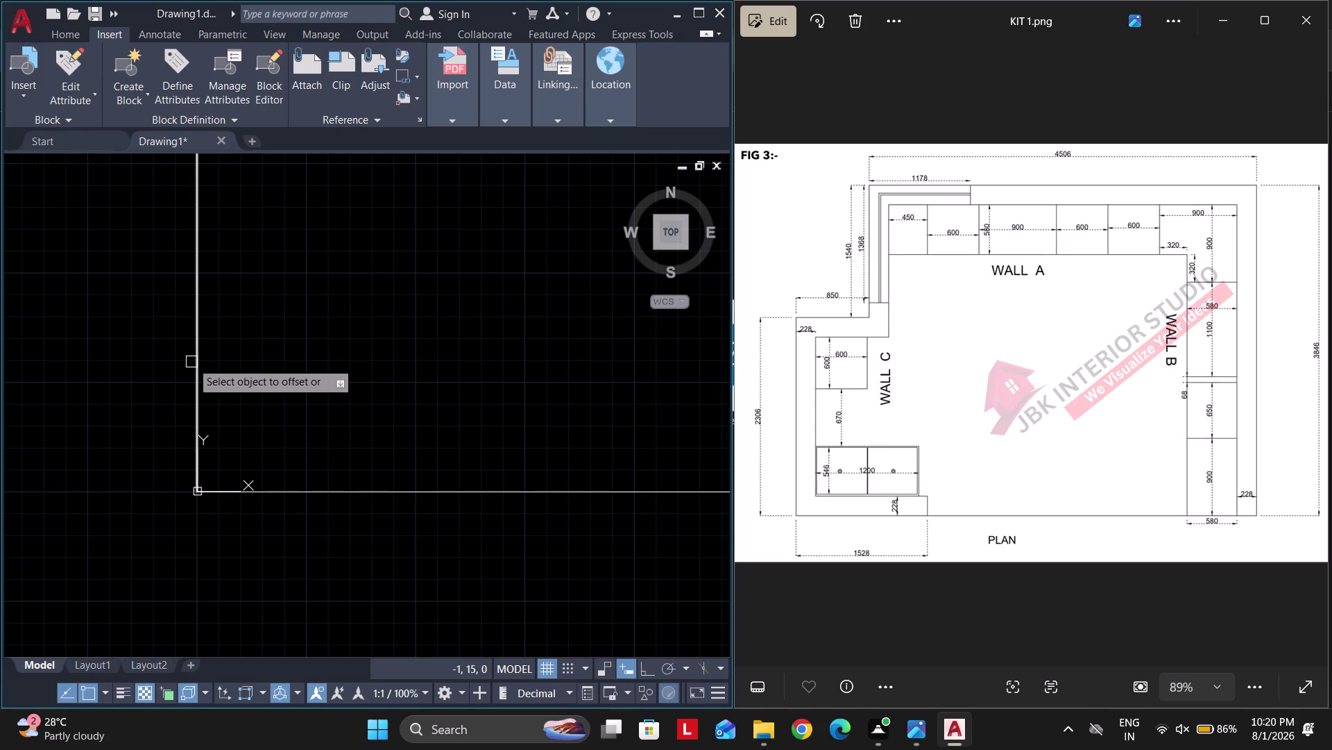
click(196, 362)
click(266, 385)
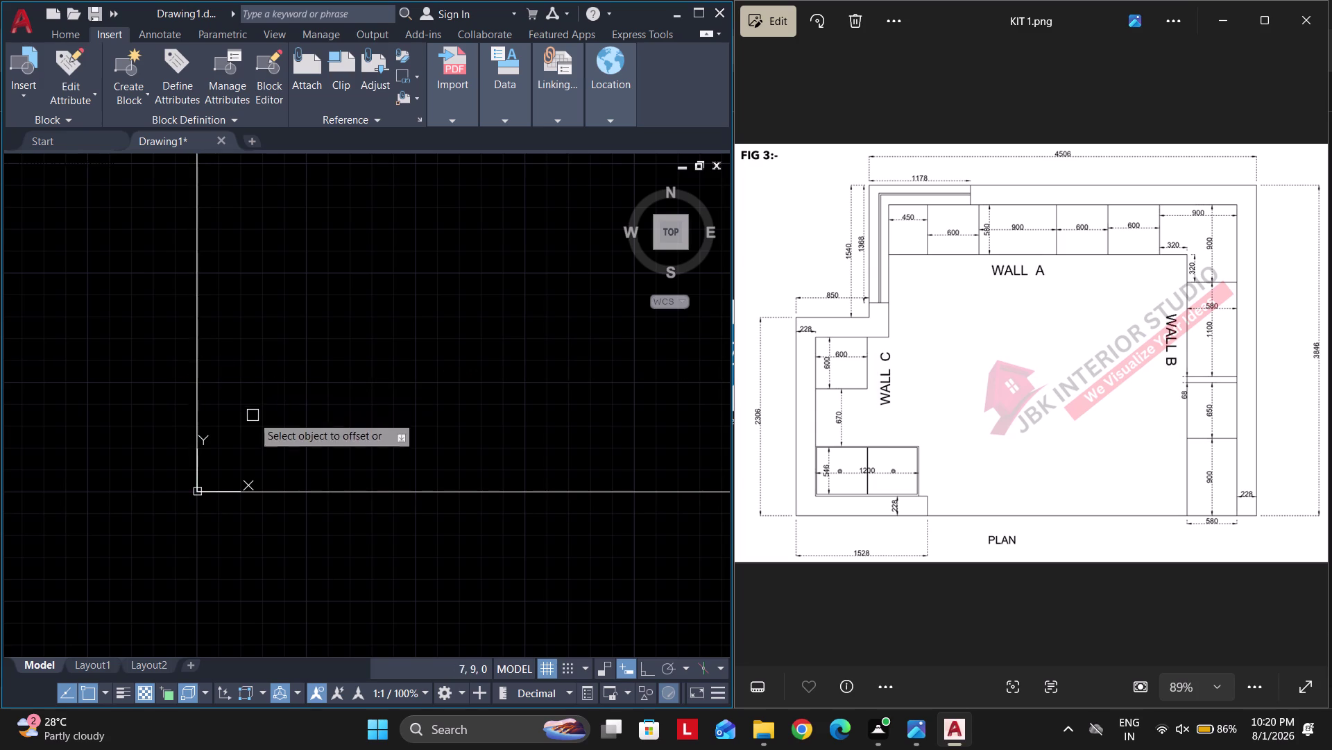
key(Escape)
scroll(down, 3)
scroll(down, 3)
middle_drag(342, 426, 342, 433)
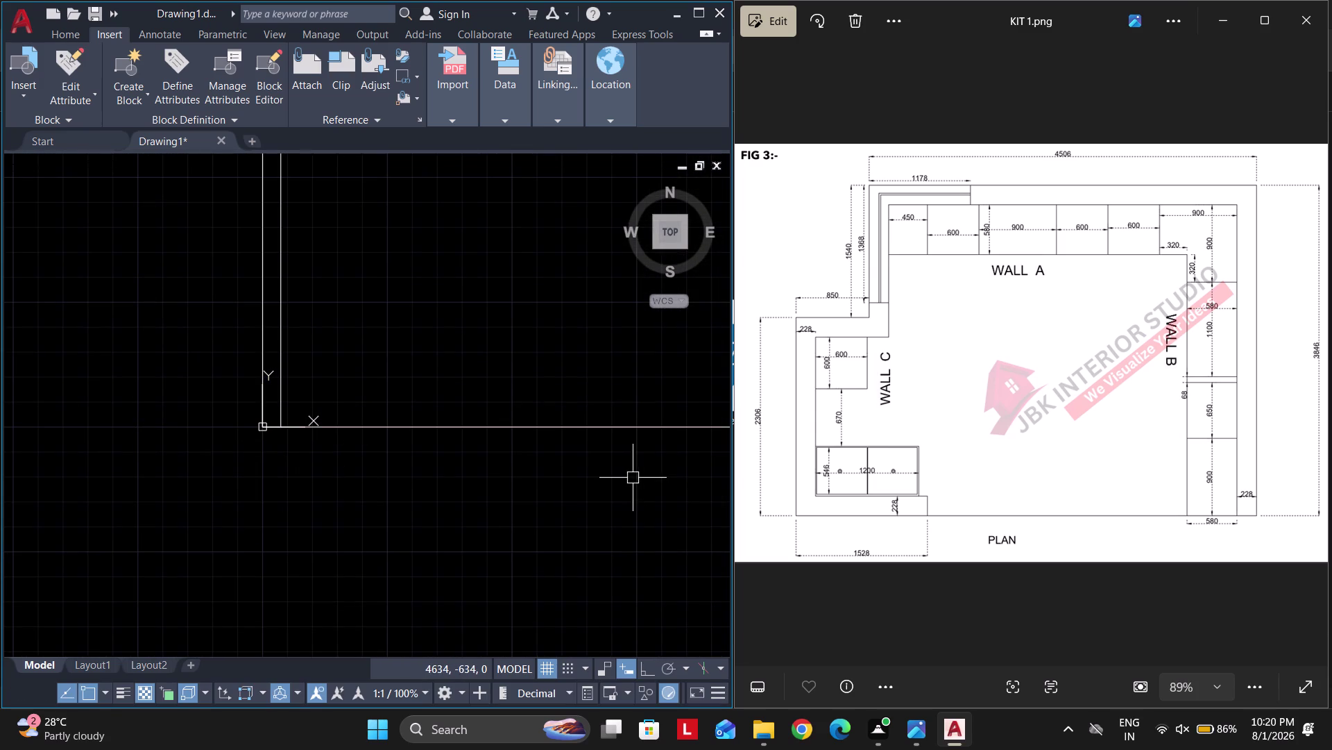
scroll(up, 3)
middle_drag(268, 390, 233, 461)
Offset a vertical wall line 1528 to the right.
text(o)
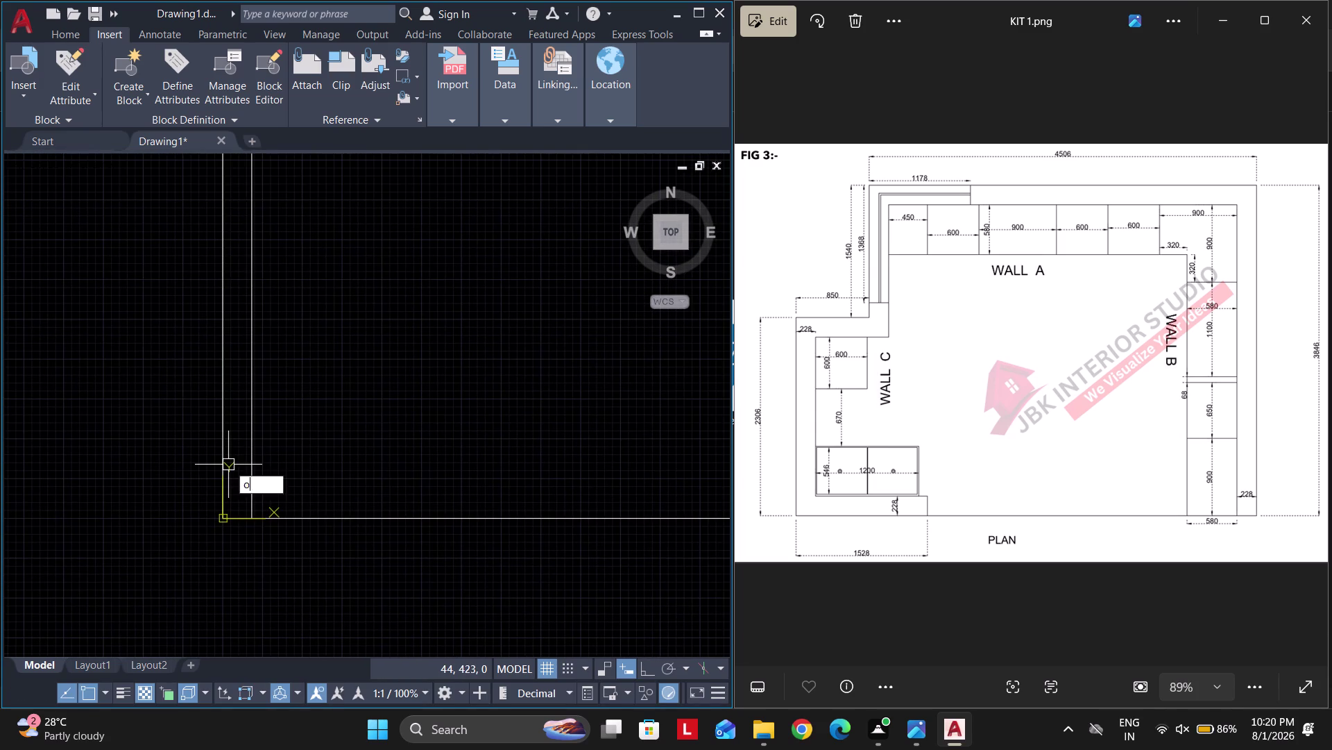
key(space)
text(1528)
key(Return)
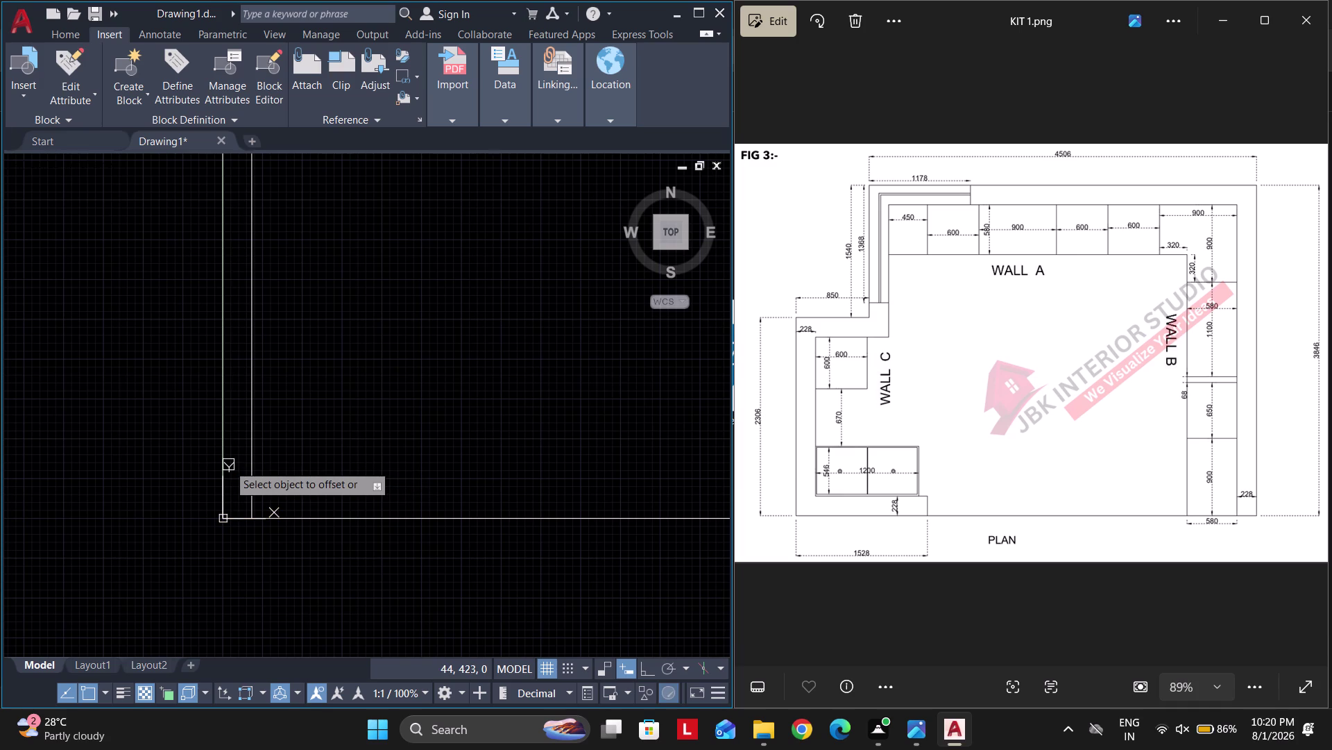
click(225, 410)
click(358, 413)
key(Escape)
middle_drag(434, 425, 408, 443)
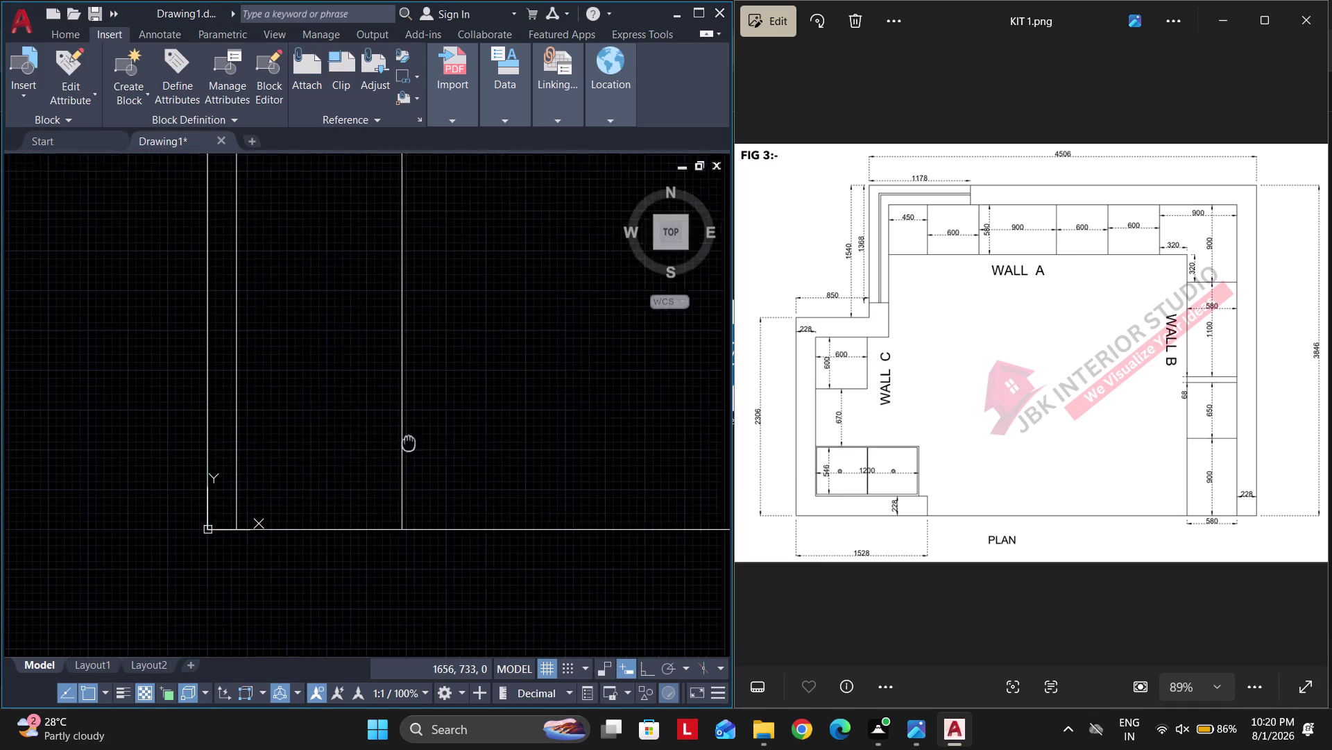
middle_drag(408, 443, 329, 495)
scroll(down, 3)
middle_drag(401, 481, 382, 557)
middle_drag(226, 410, 247, 432)
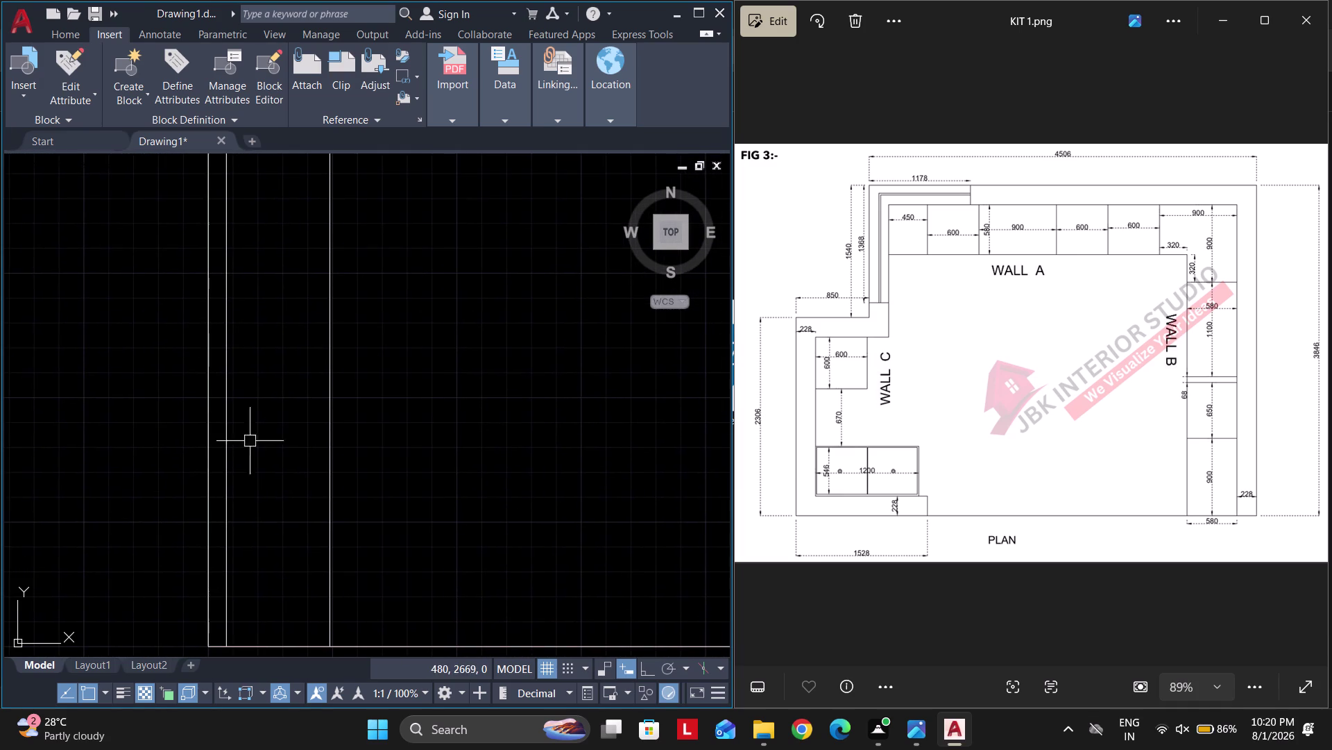
Offset the outer left wall line 850 to the right.
key(space)
text(85)
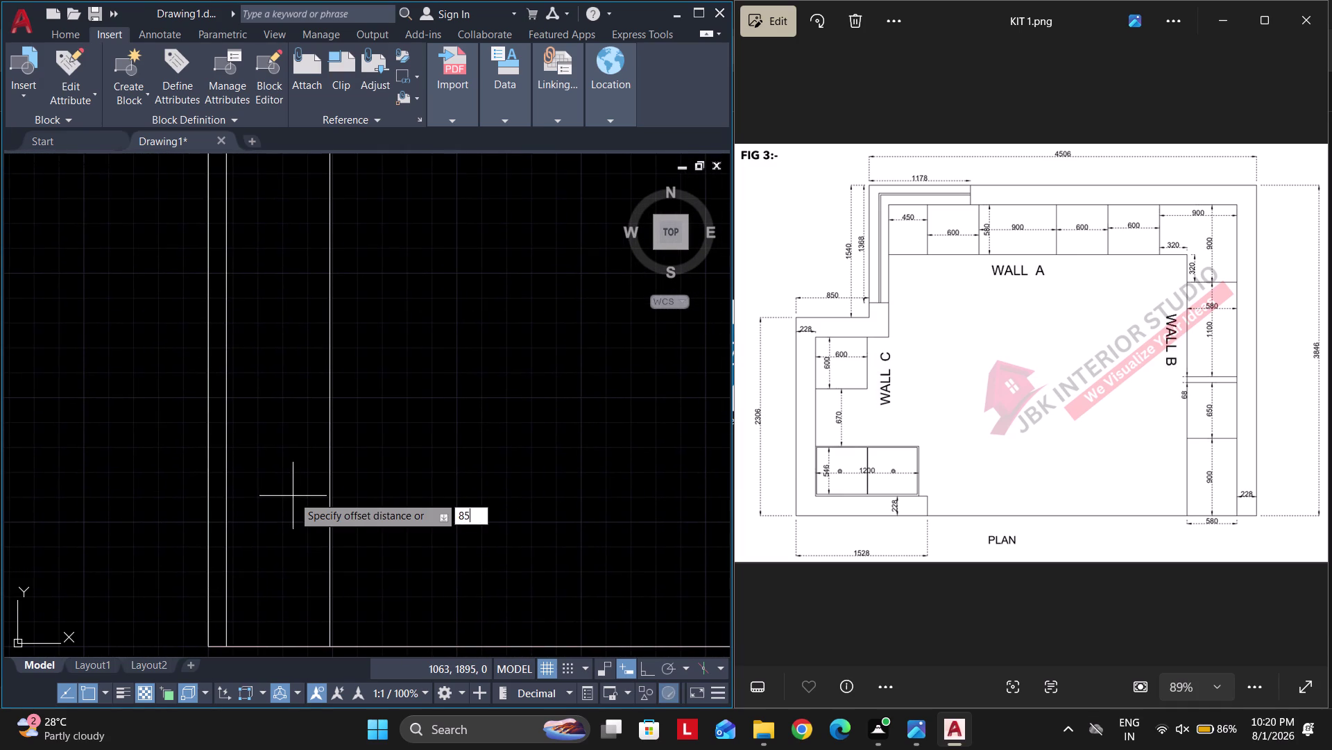
text(0)
key(Return)
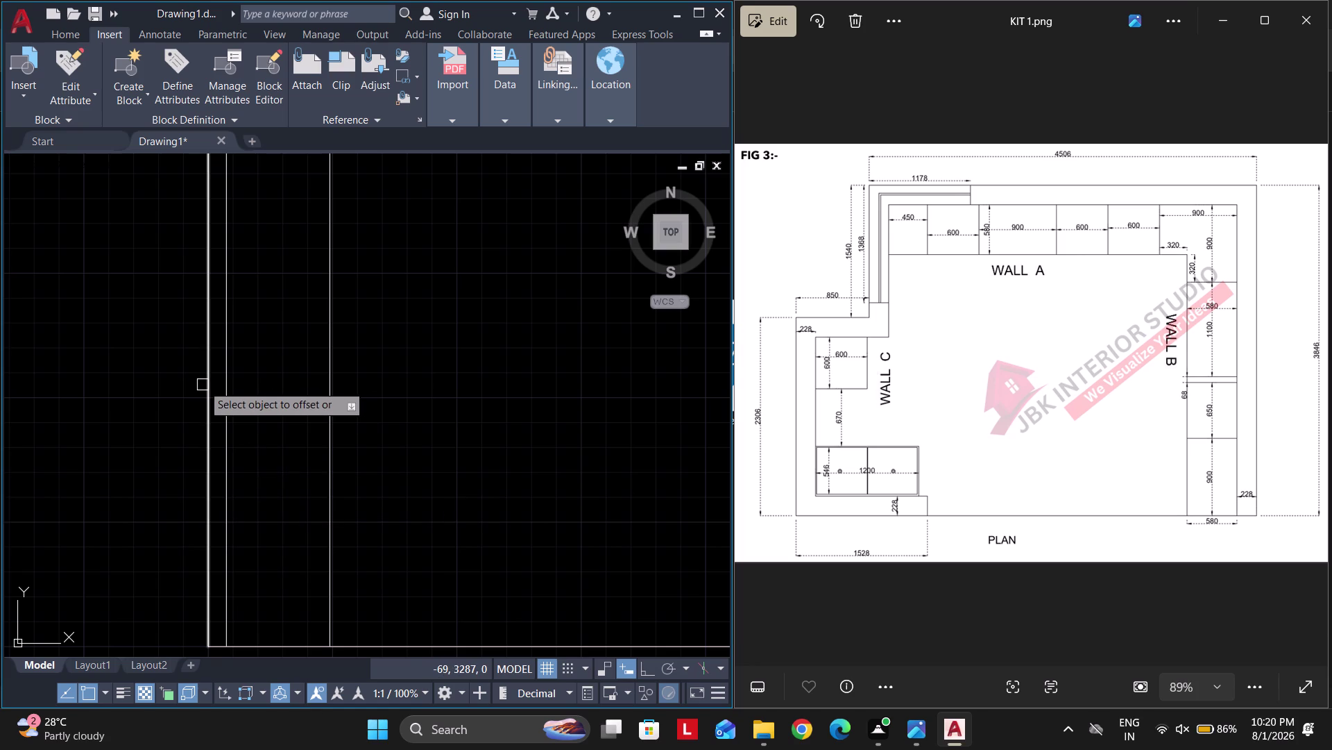
click(203, 385)
click(266, 398)
key(Escape)
Give the 850 wall line a 228 thickness copy to its right.
key(Escape)
key(space)
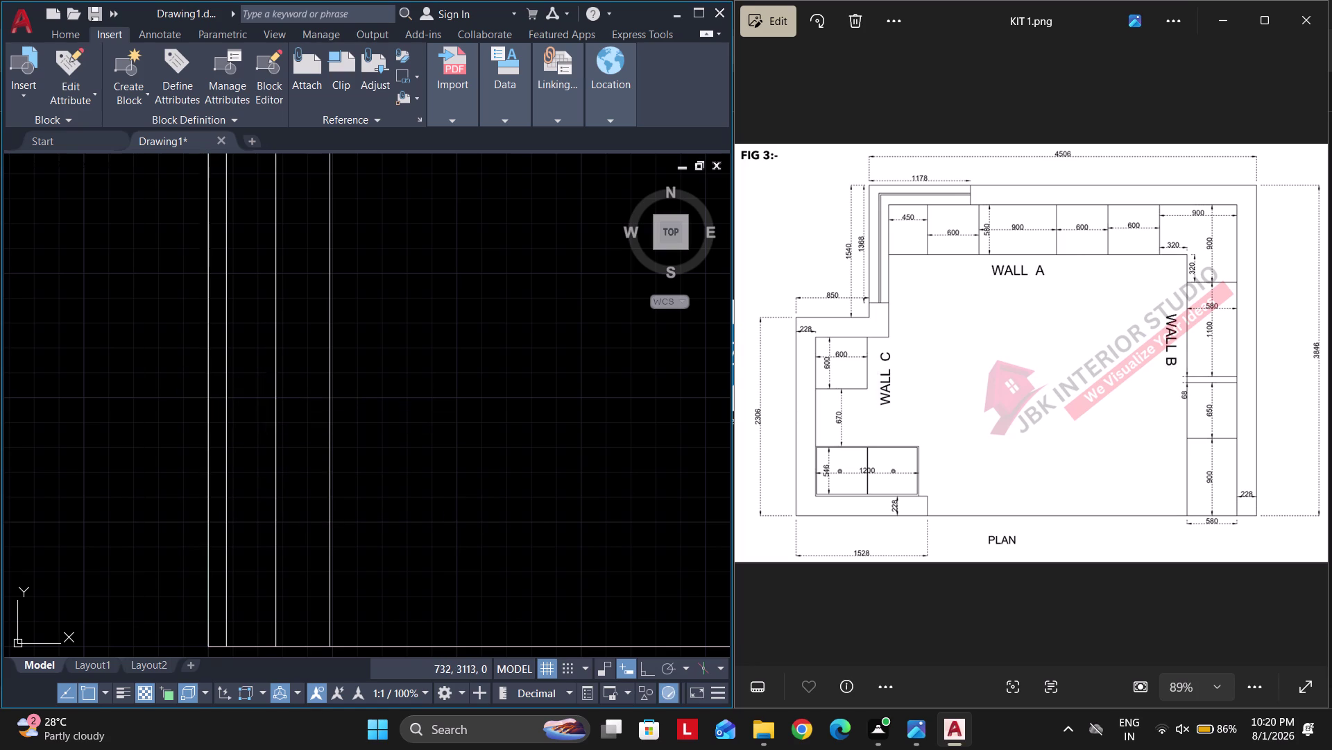
text(228)
key(Return)
click(276, 403)
click(322, 406)
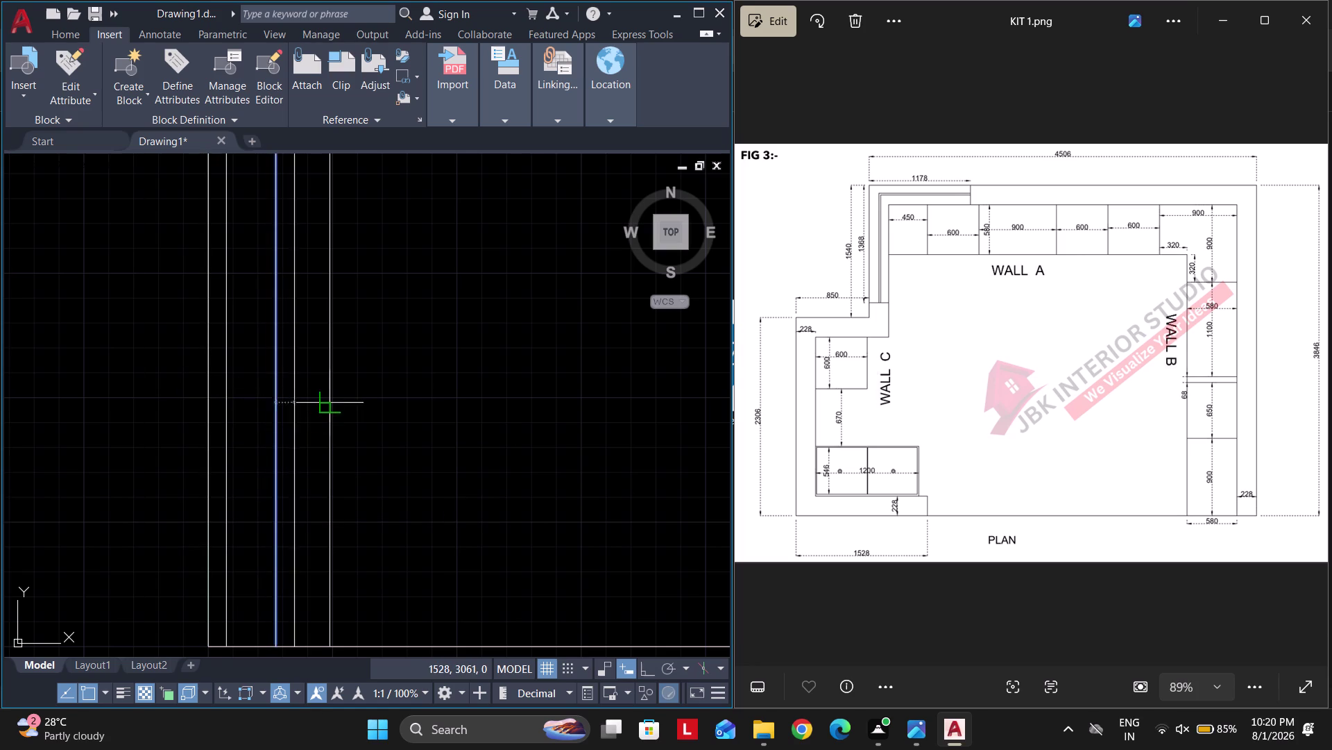
key(Escape)
Offset a wall line 4506 to the right for the overall width.
key(Escape)
key(space)
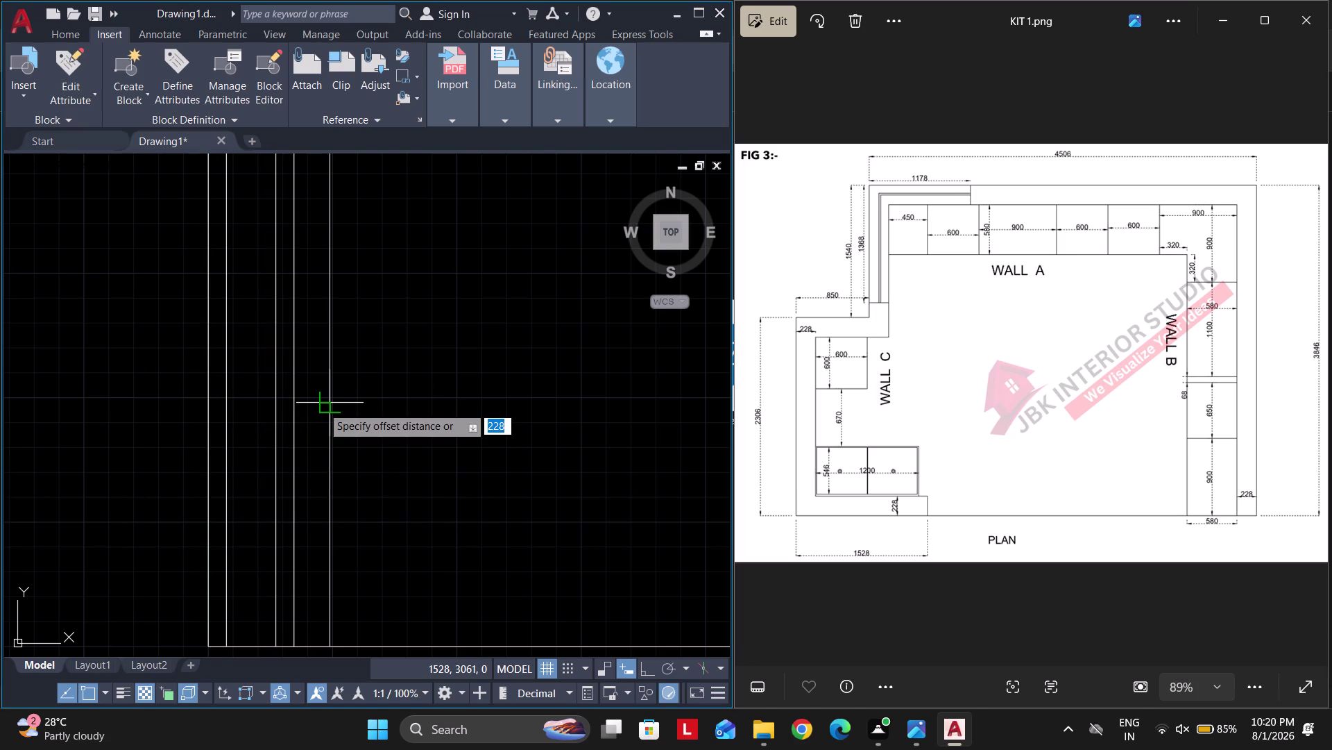
text(4506)
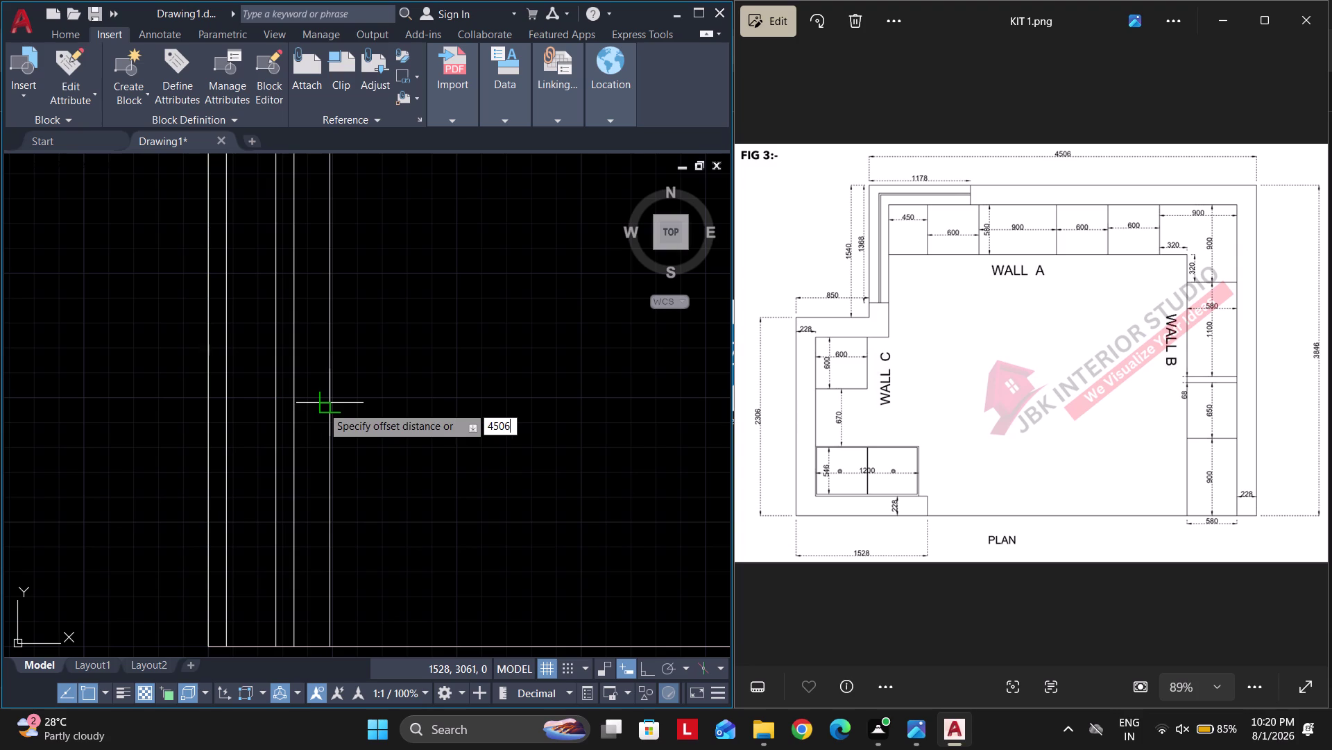
key(Return)
click(277, 388)
click(489, 386)
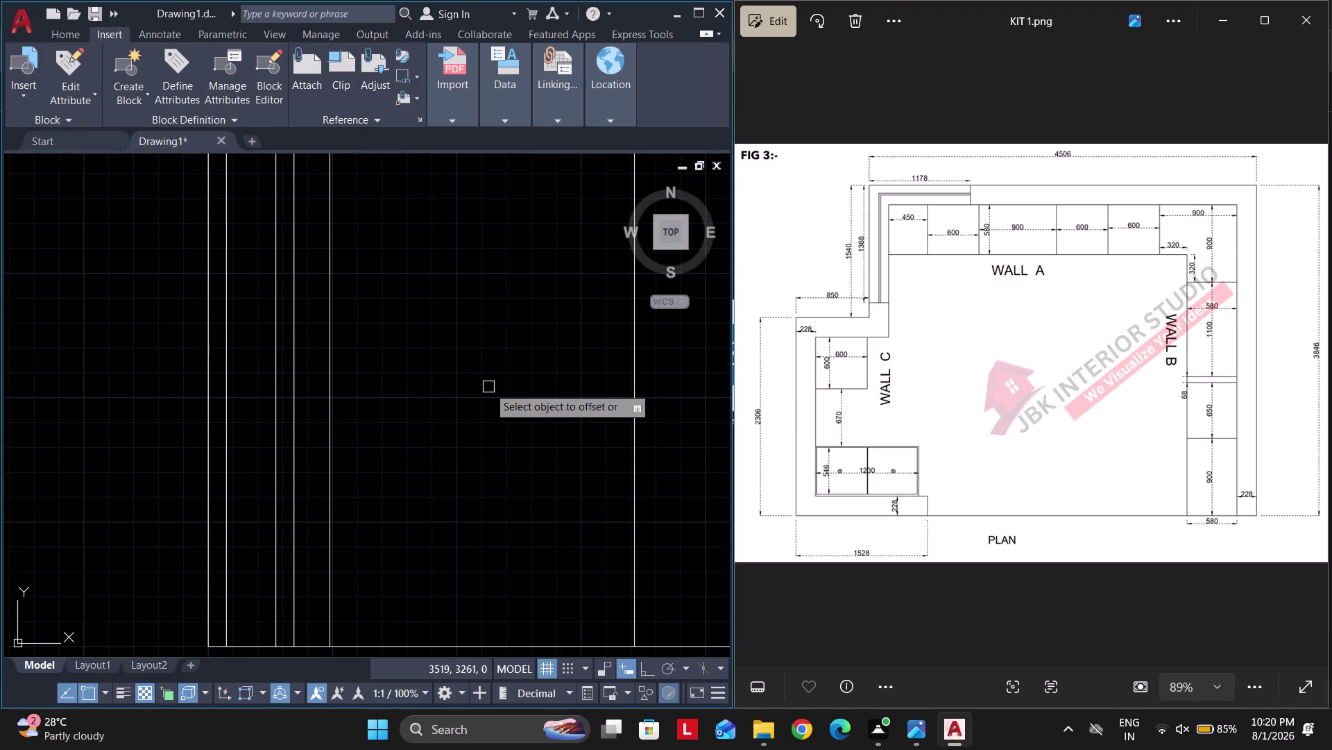
key(Escape)
Offset the bottom horizontal wall line 3846 upward as the top wall.
key(space)
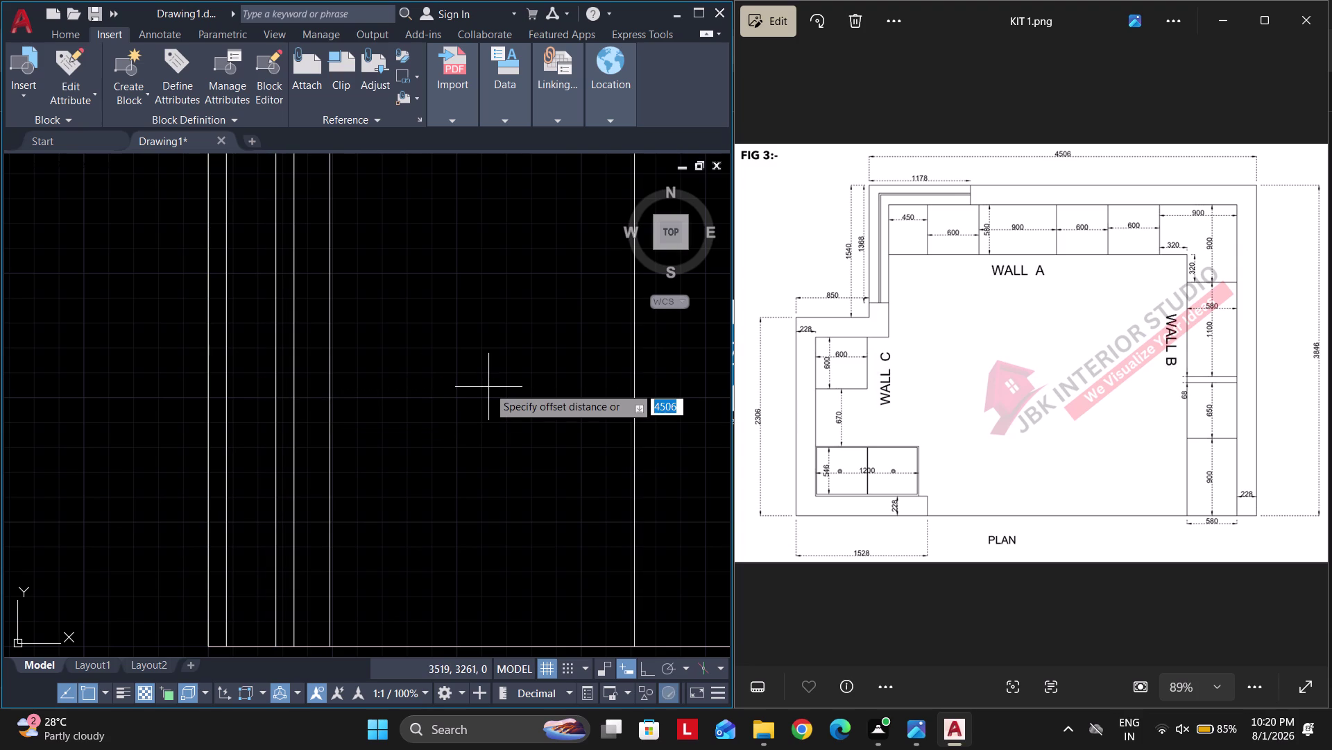
text(384)
text(6)
key(Return)
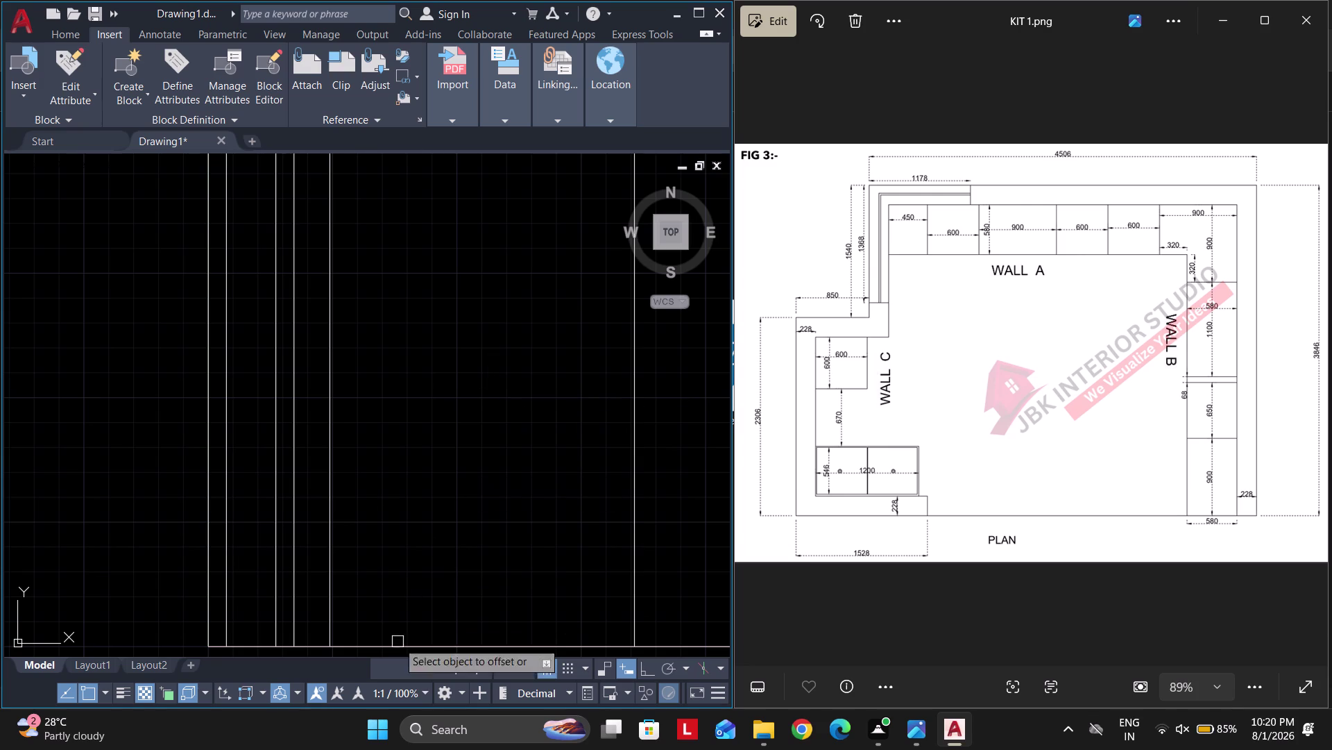
click(388, 644)
click(393, 522)
key(Escape)
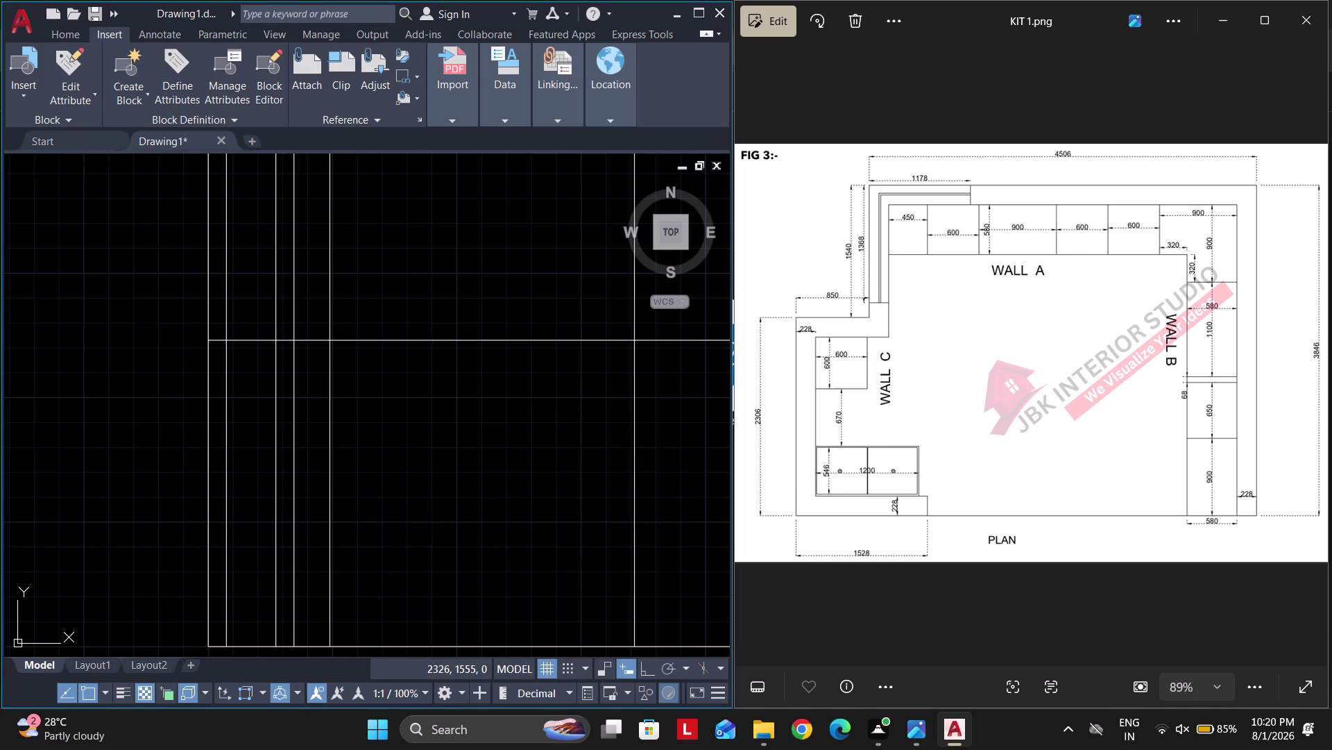
Trim the overhanging line ends beyond the top wall and outline.
text(tr)
key(space)
drag(83, 286, 663, 345)
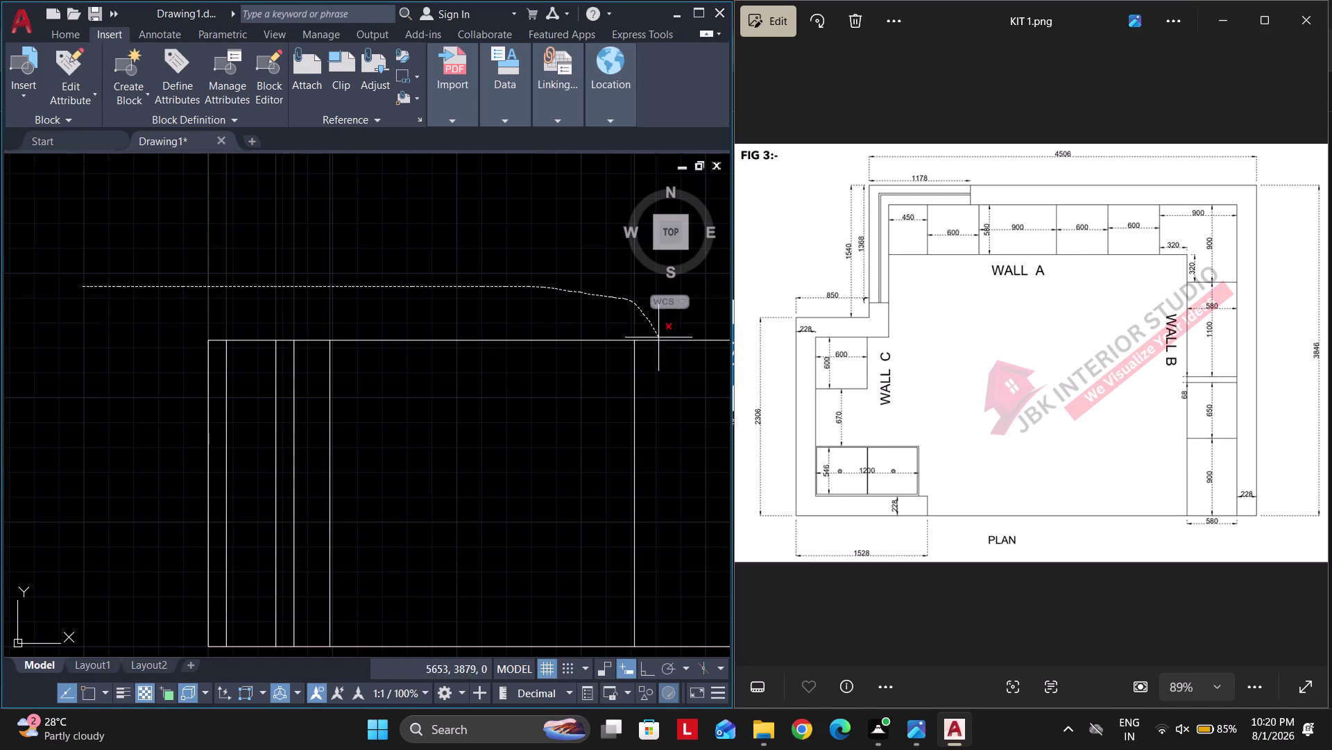
drag(663, 345, 735, 723)
scroll(down, 3)
middle_drag(629, 488, 549, 488)
scroll(down, 3)
key(Escape)
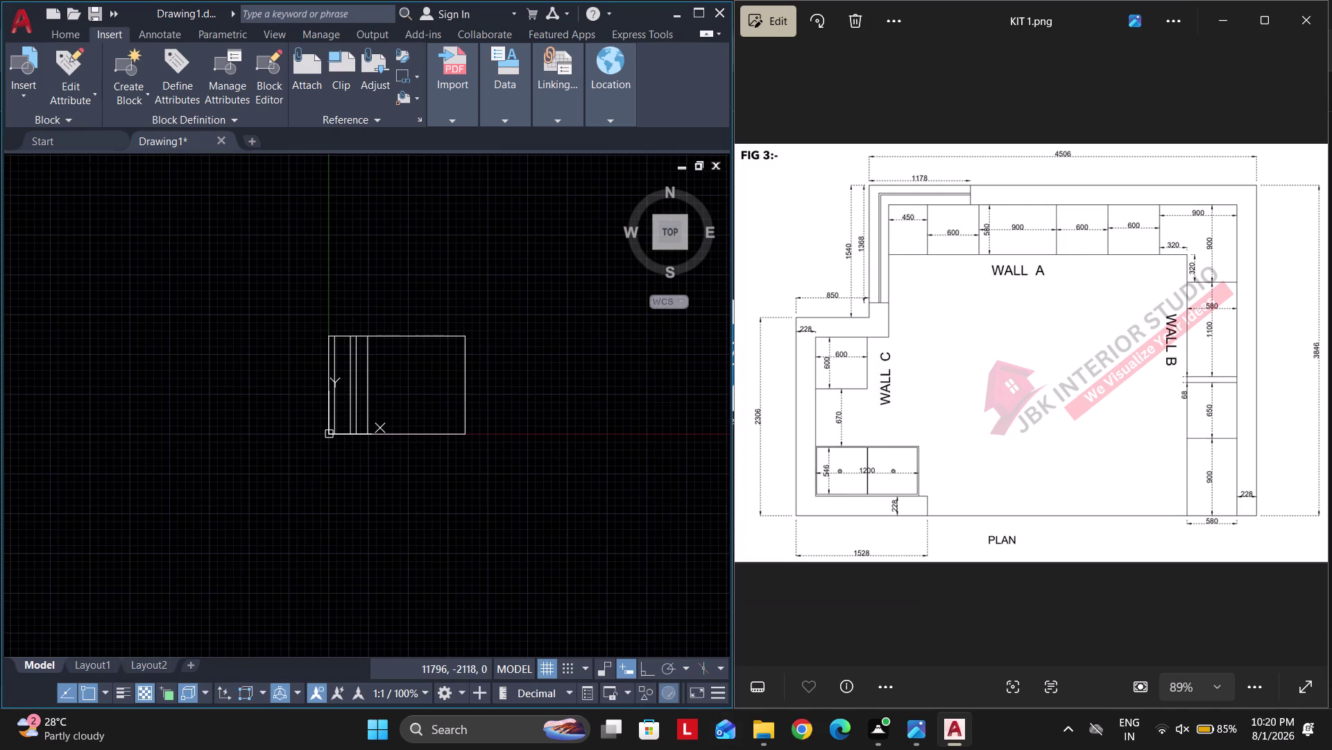
Offset the top wall line 1540 downward to create a new horizontal wall line.
scroll(up, 3)
key(Escape)
text(o)
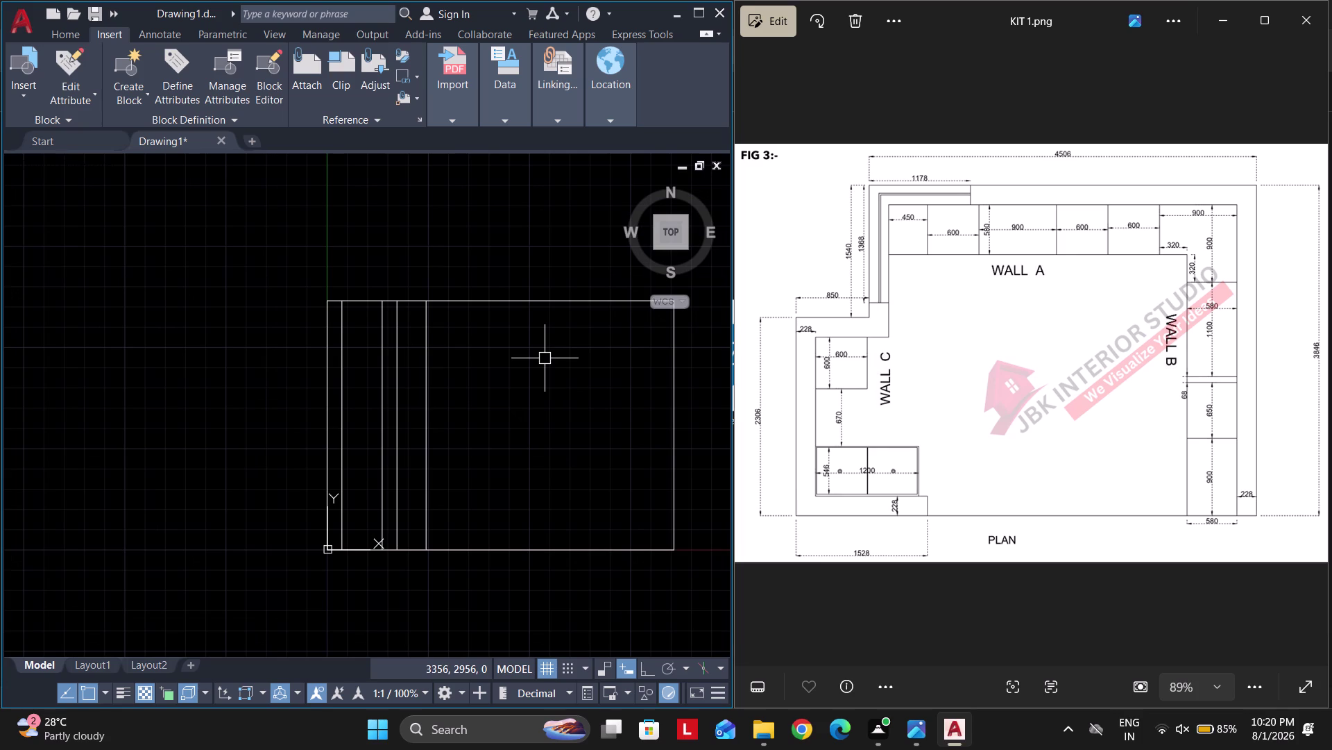
key(space)
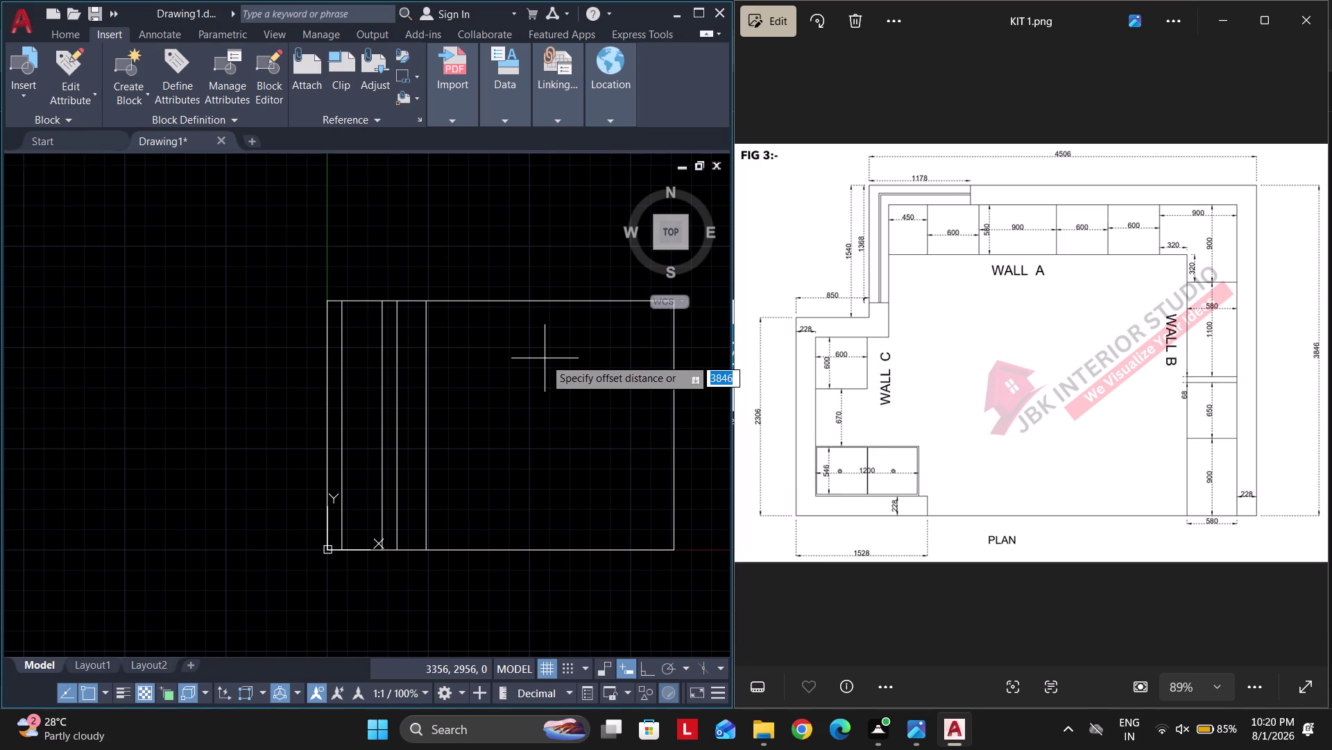
middle_drag(536, 367, 570, 369)
text(154)
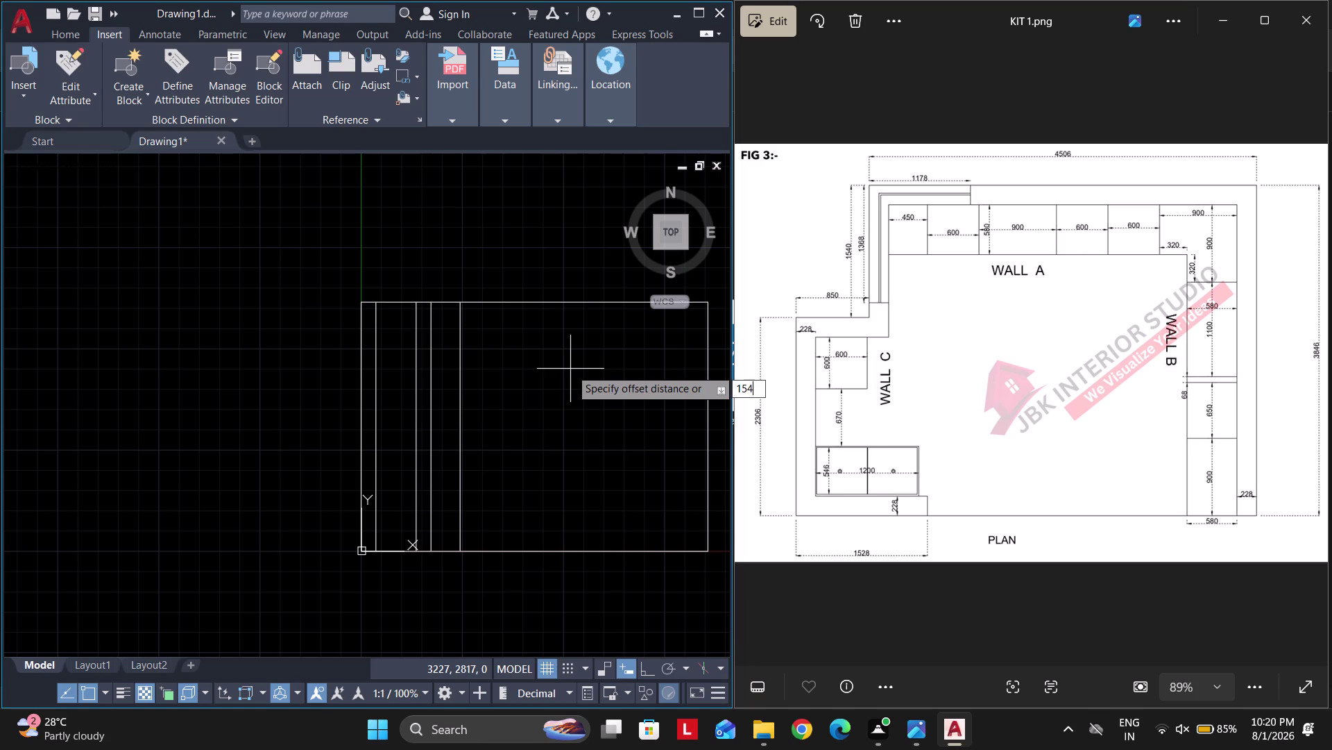
text(0)
key(Return)
click(490, 306)
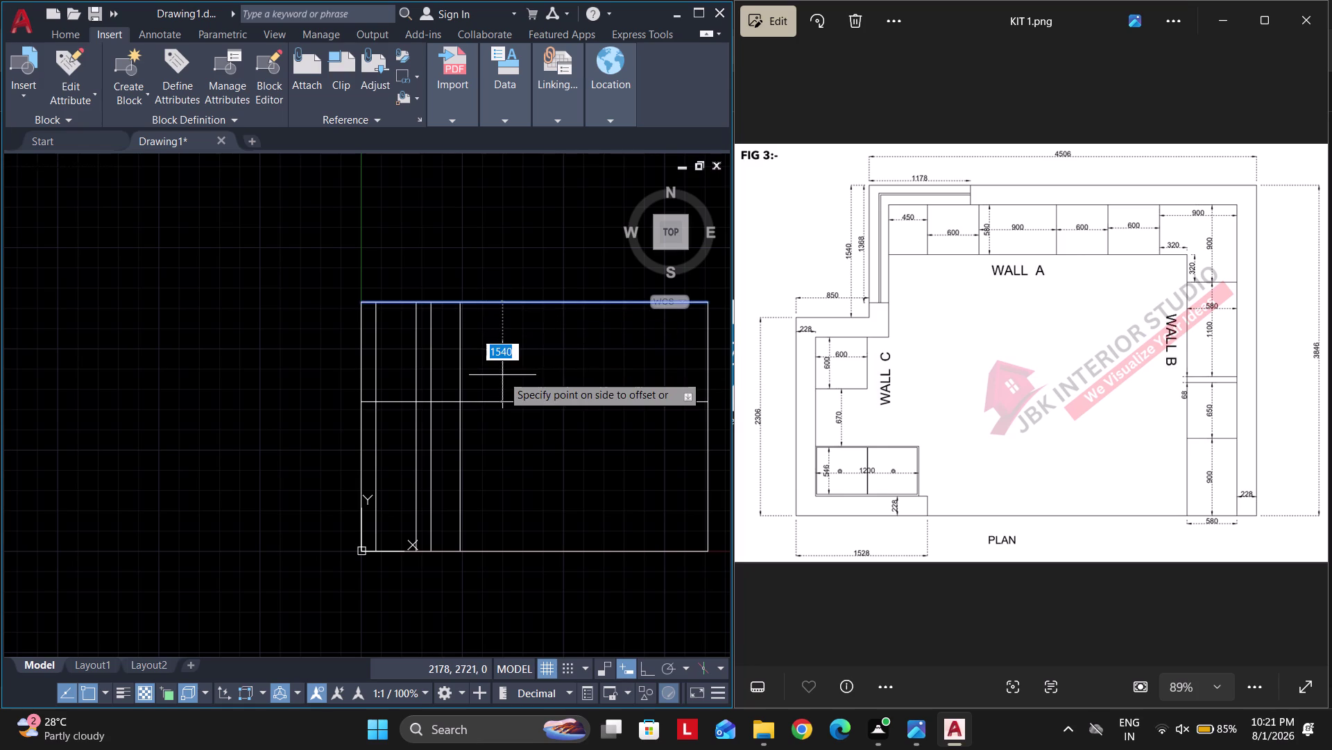
click(502, 375)
key(Escape)
Offset that new line 228 below it to form the double wall.
key(Return)
text(22)
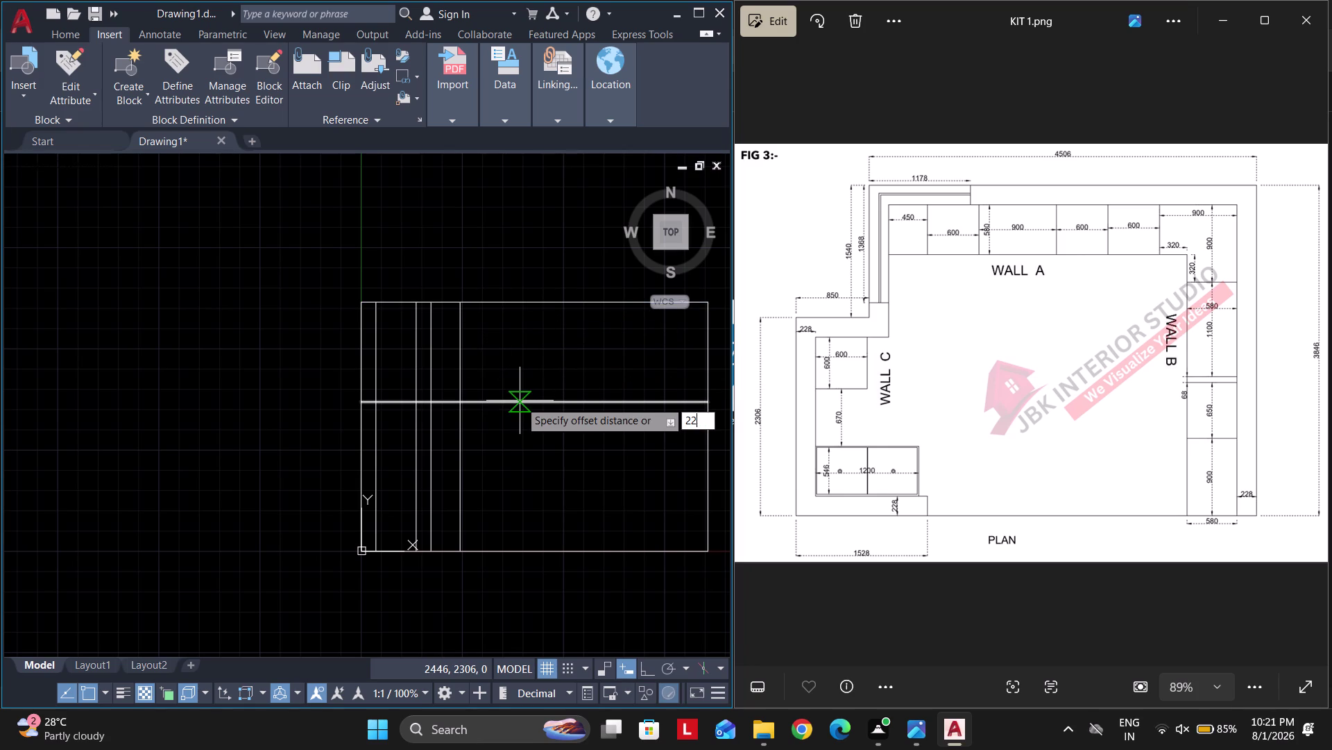
text(8)
key(Return)
click(520, 400)
click(519, 436)
key(Escape)
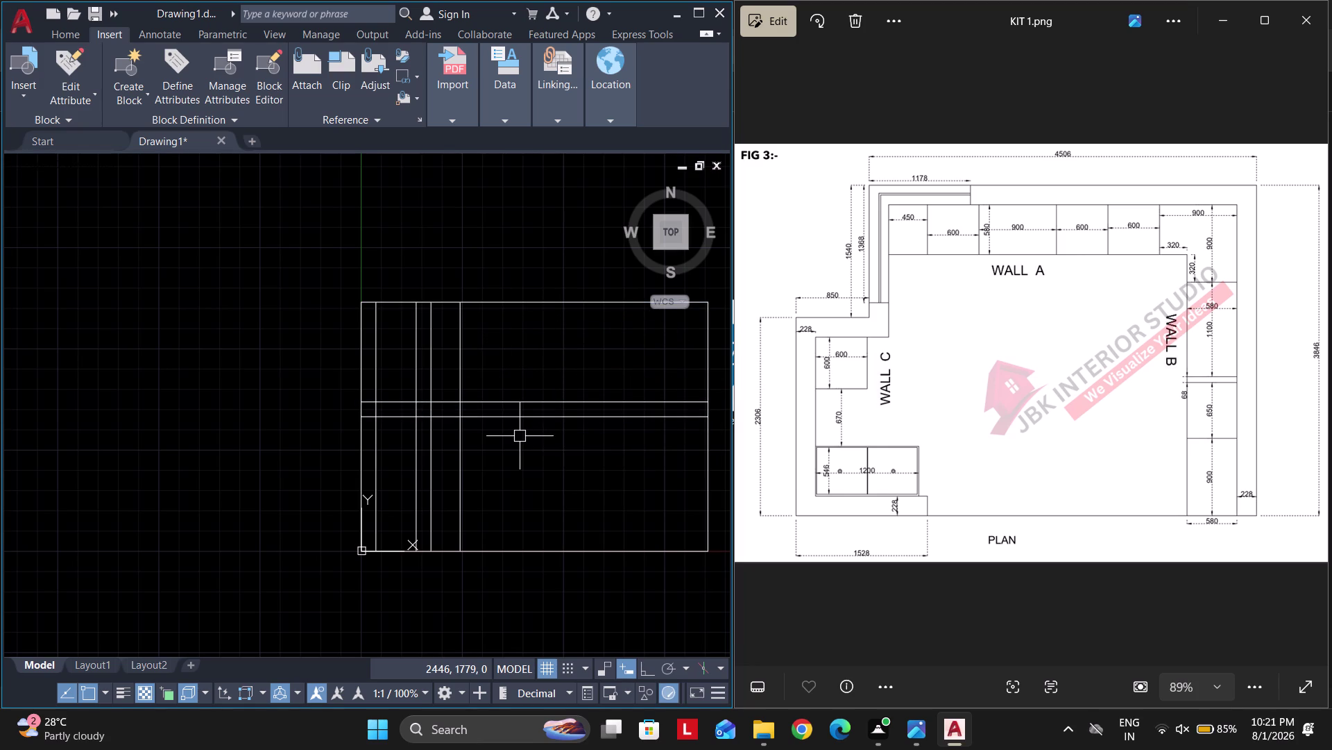
text(tr)
key(space)
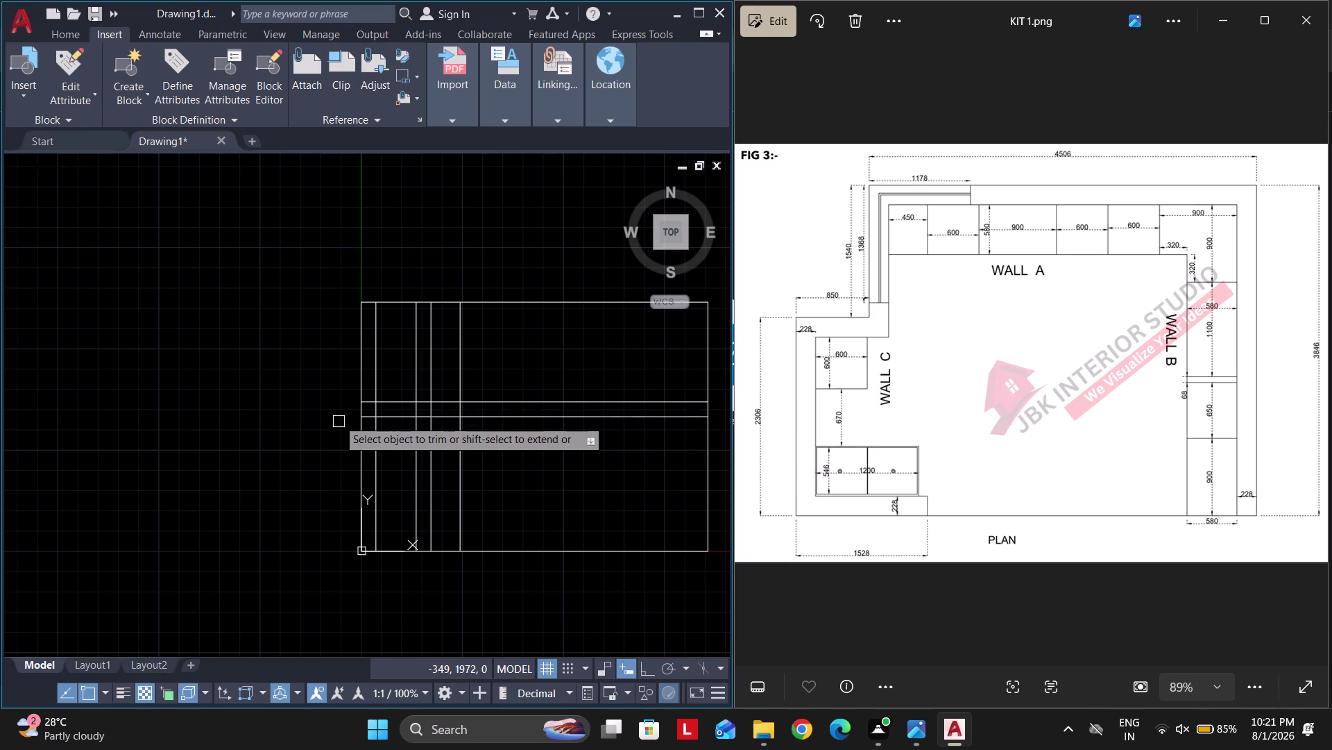
key(Escape)
key(Escape)
scroll(up, 3)
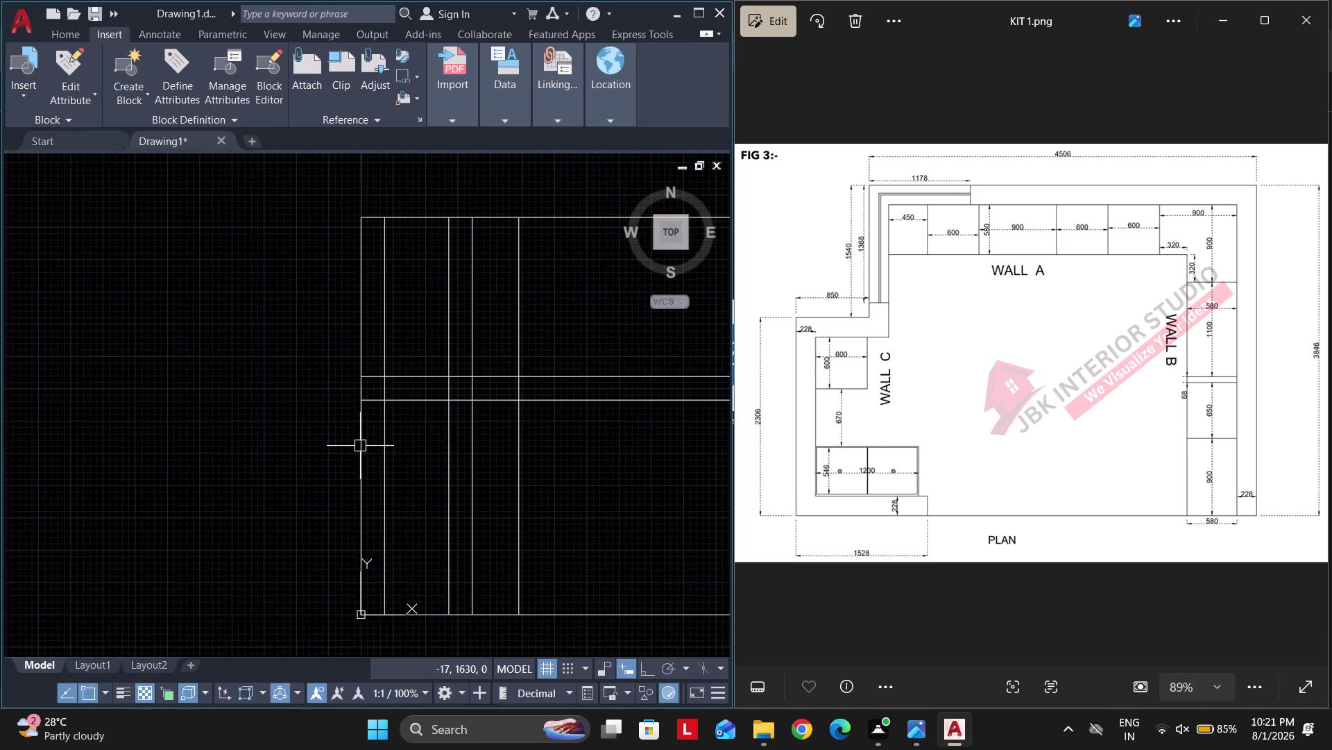
middle_drag(360, 445, 411, 436)
text(dli)
key(space)
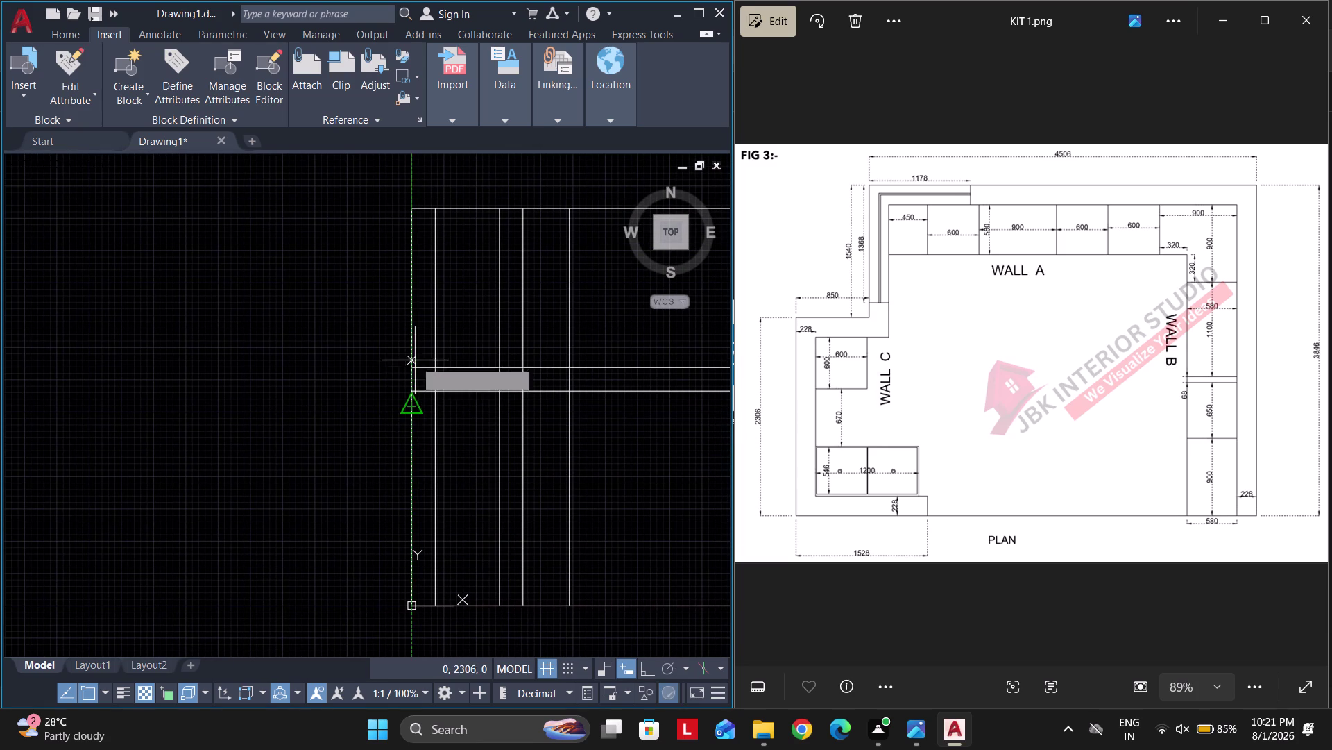
click(411, 367)
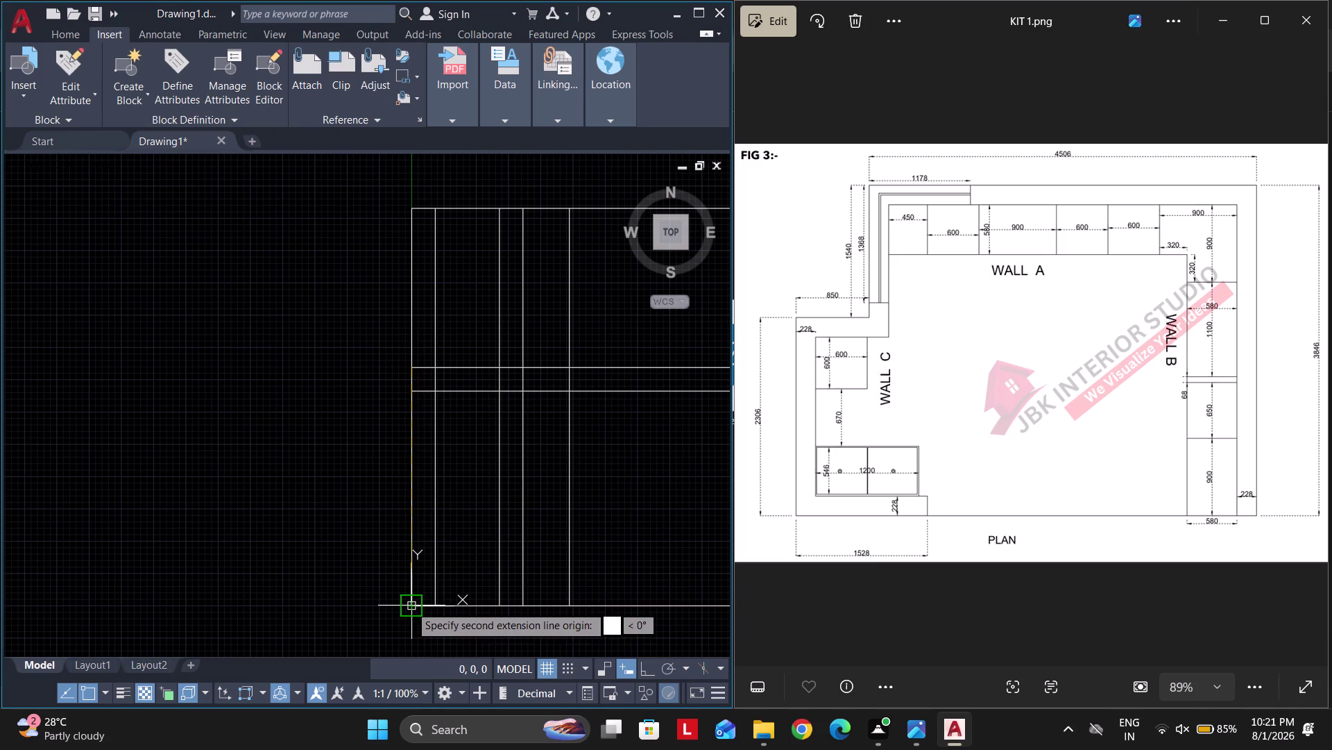
click(410, 605)
scroll(up, 3)
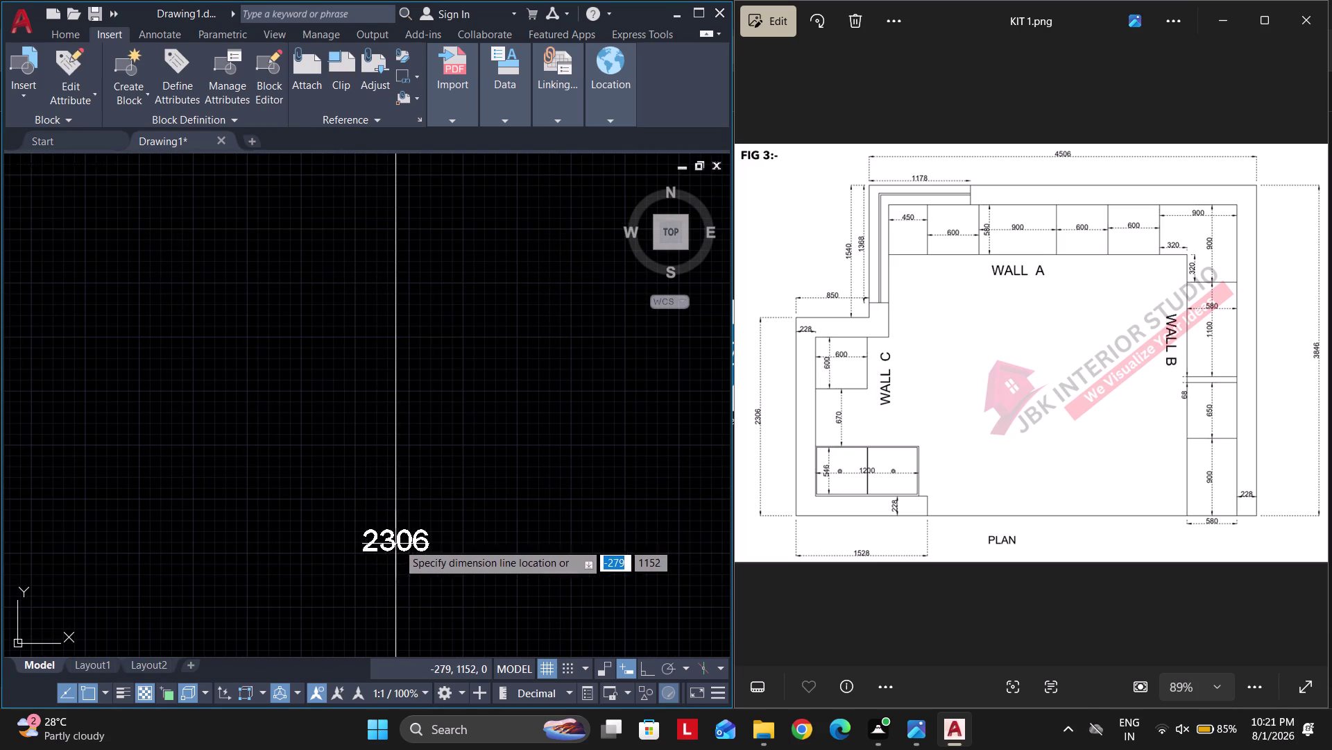
scroll(down, 3)
scroll(down, 3)
scroll(up, 3)
scroll(down, 3)
key(Escape)
key(Escape)
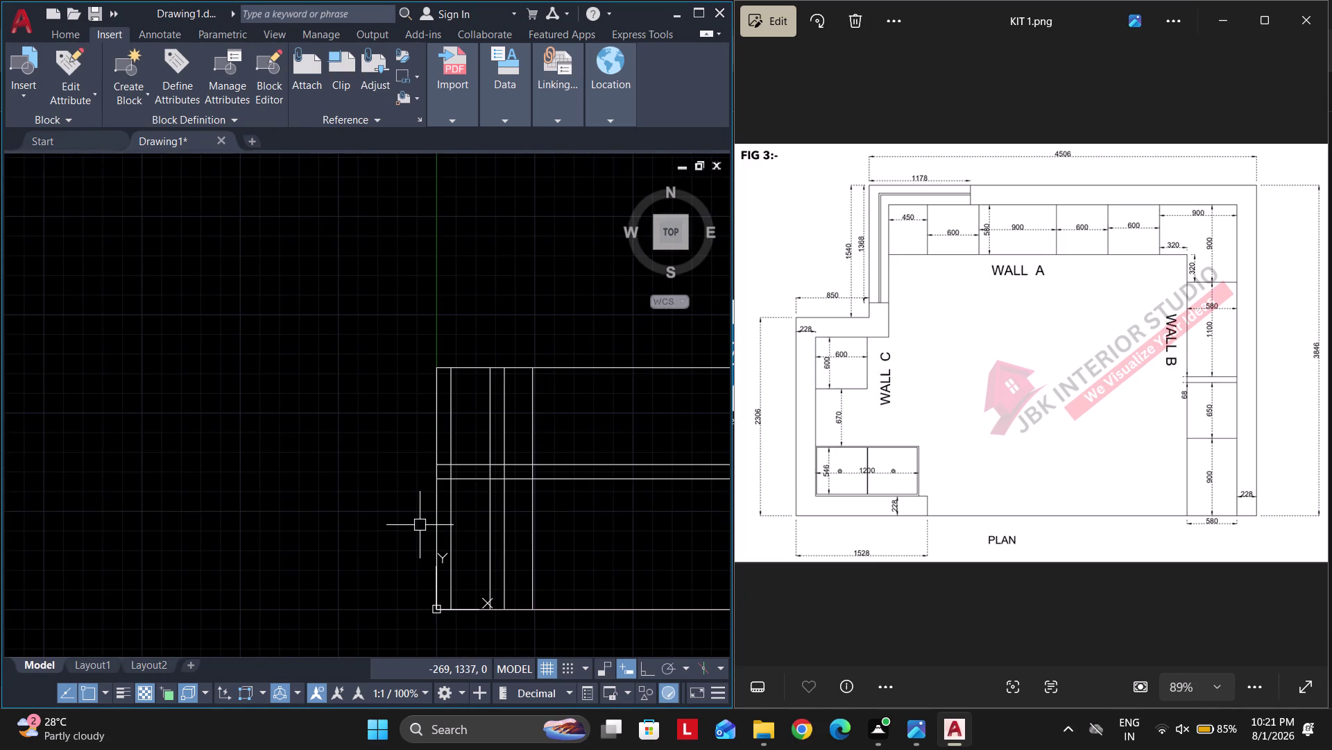
Trim the crossing line ends and vertical stubs at the corner, undoing the last cut.
key(t)
key(r)
key(space)
drag(404, 455, 459, 439)
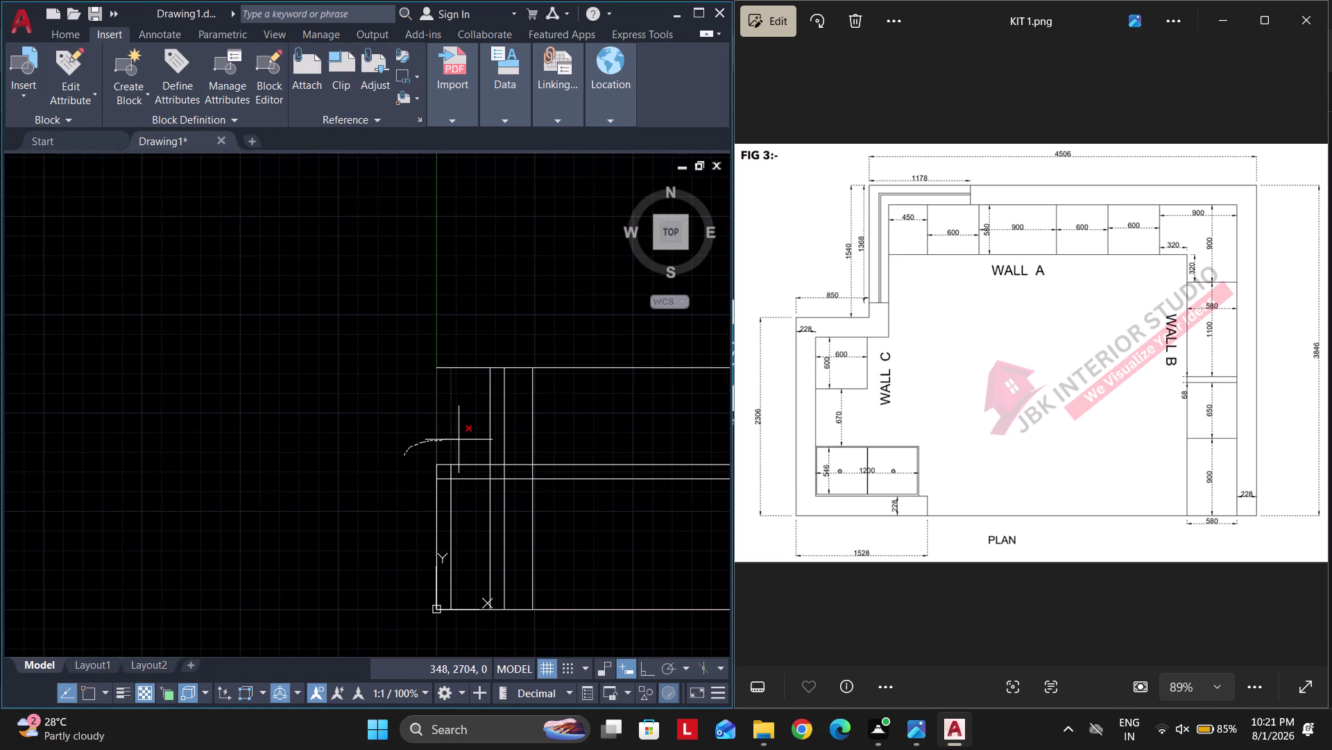
drag(458, 439, 459, 440)
drag(463, 436, 505, 341)
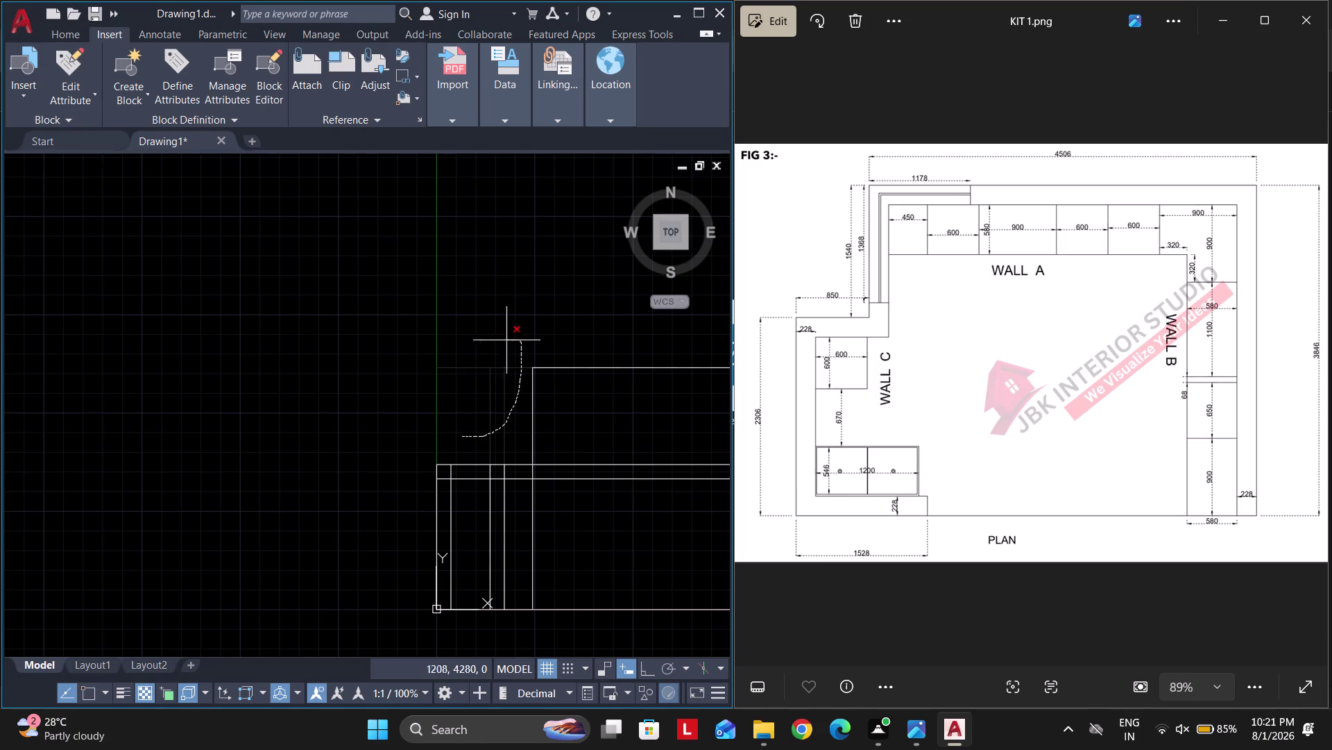
drag(505, 341, 487, 367)
middle_drag(474, 524, 469, 524)
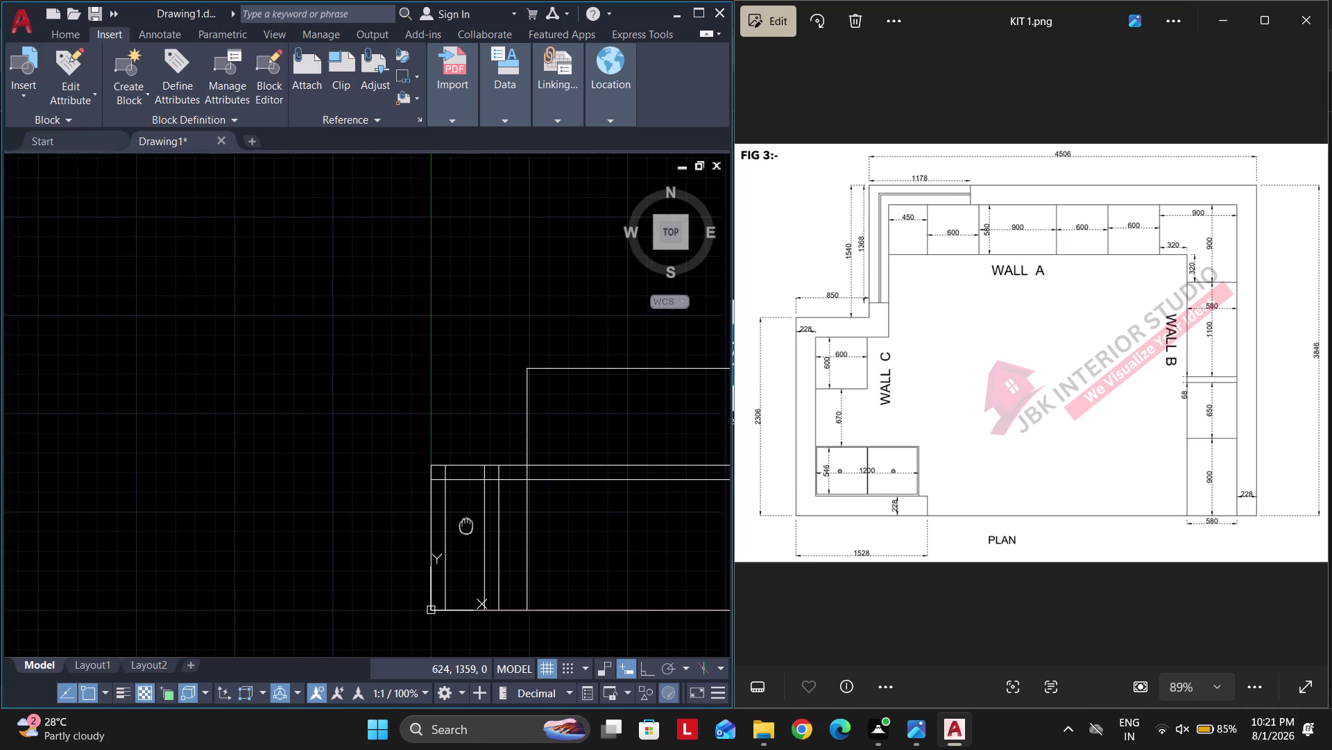
middle_drag(469, 524, 430, 533)
key(ctrl+z)
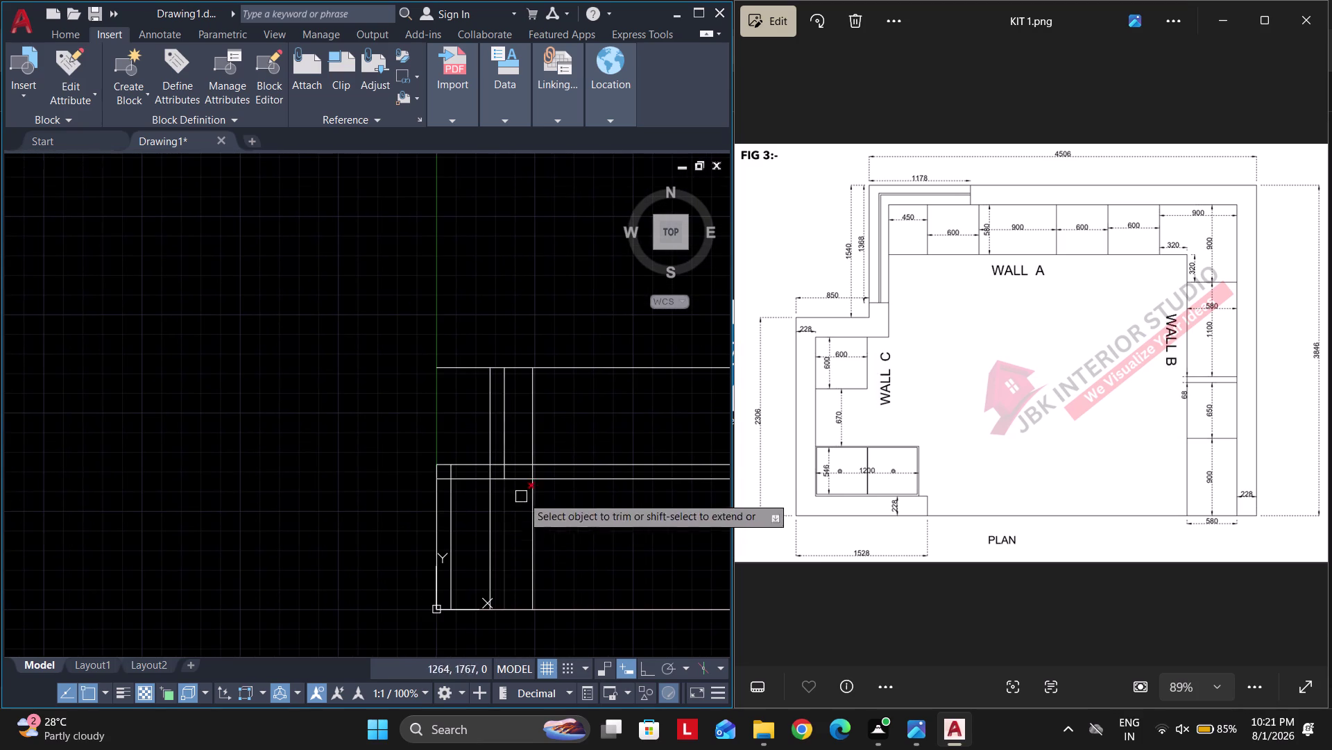
key(Escape)
key(Escape)
key(Escape)
Trim the remaining vertical lines and leftover pieces at the step.
middle_drag(582, 462, 506, 465)
key(Escape)
key(Escape)
key(space)
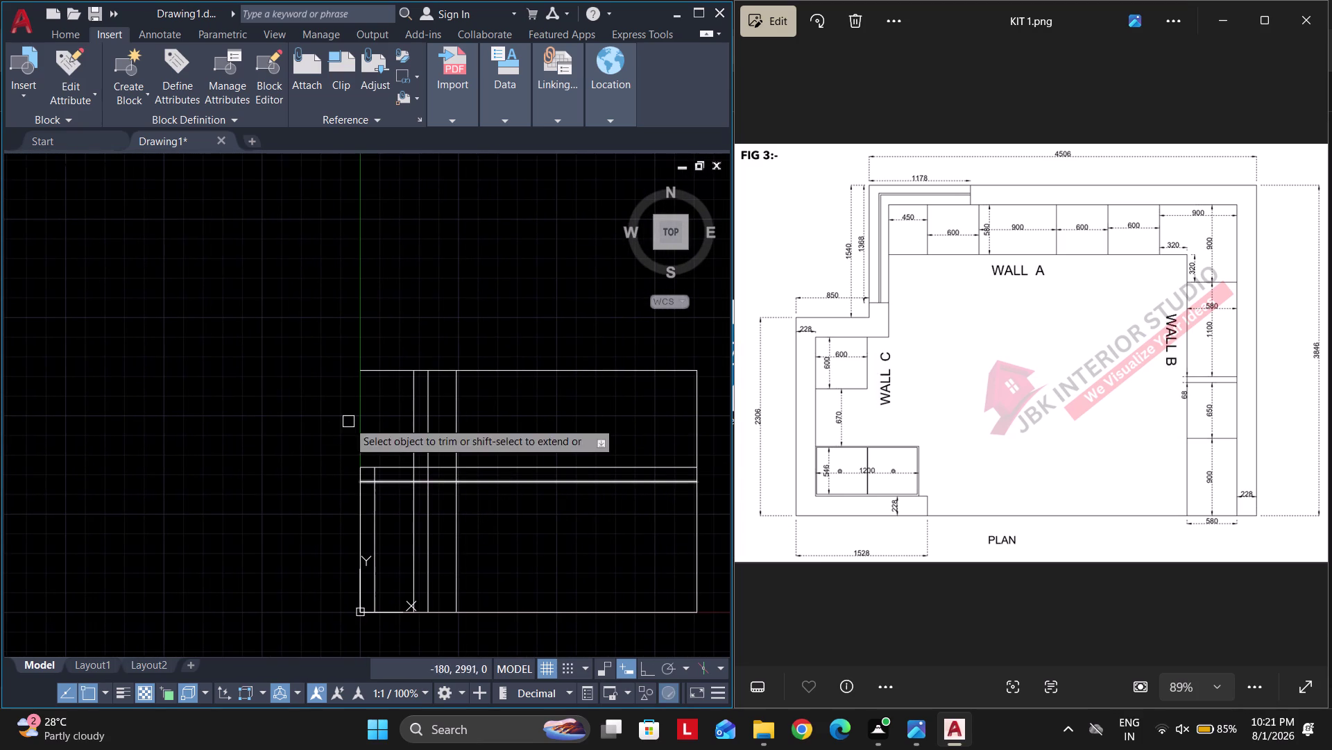
drag(353, 413, 435, 354)
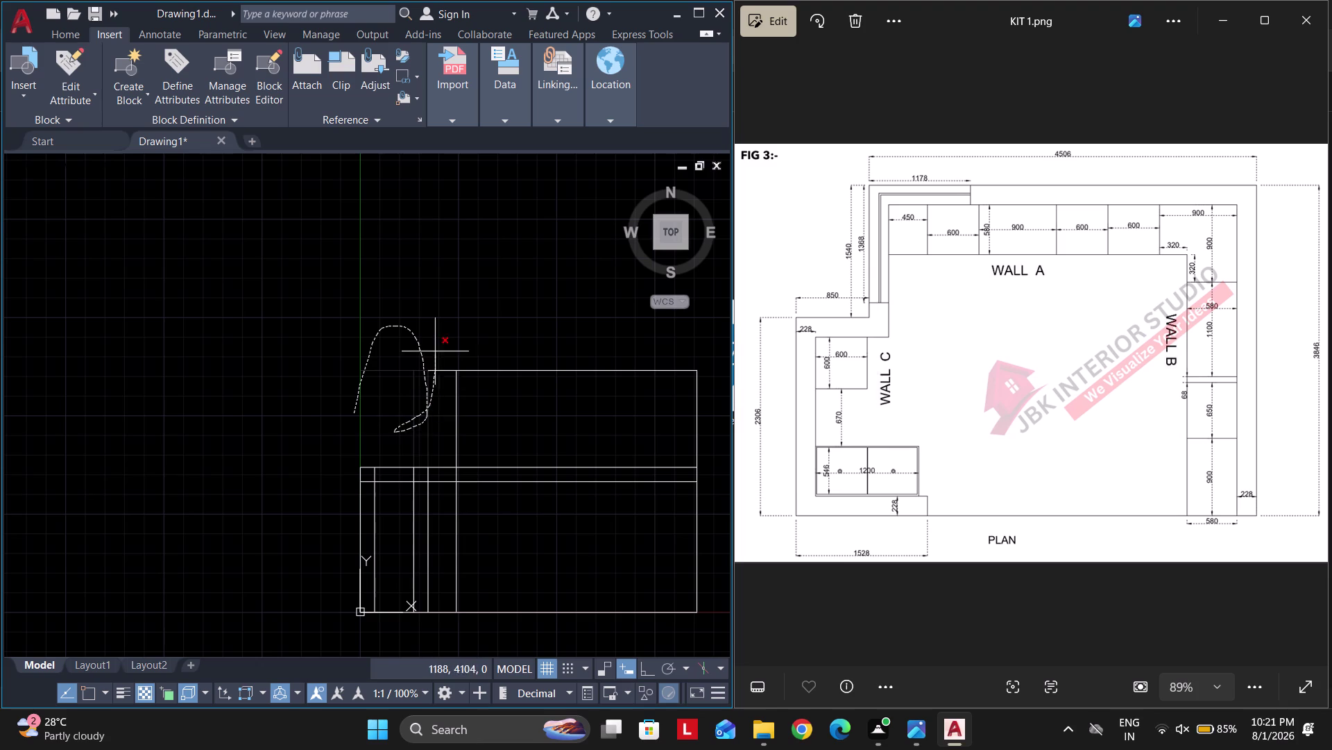
drag(435, 354, 435, 348)
key(Escape)
key(Escape)
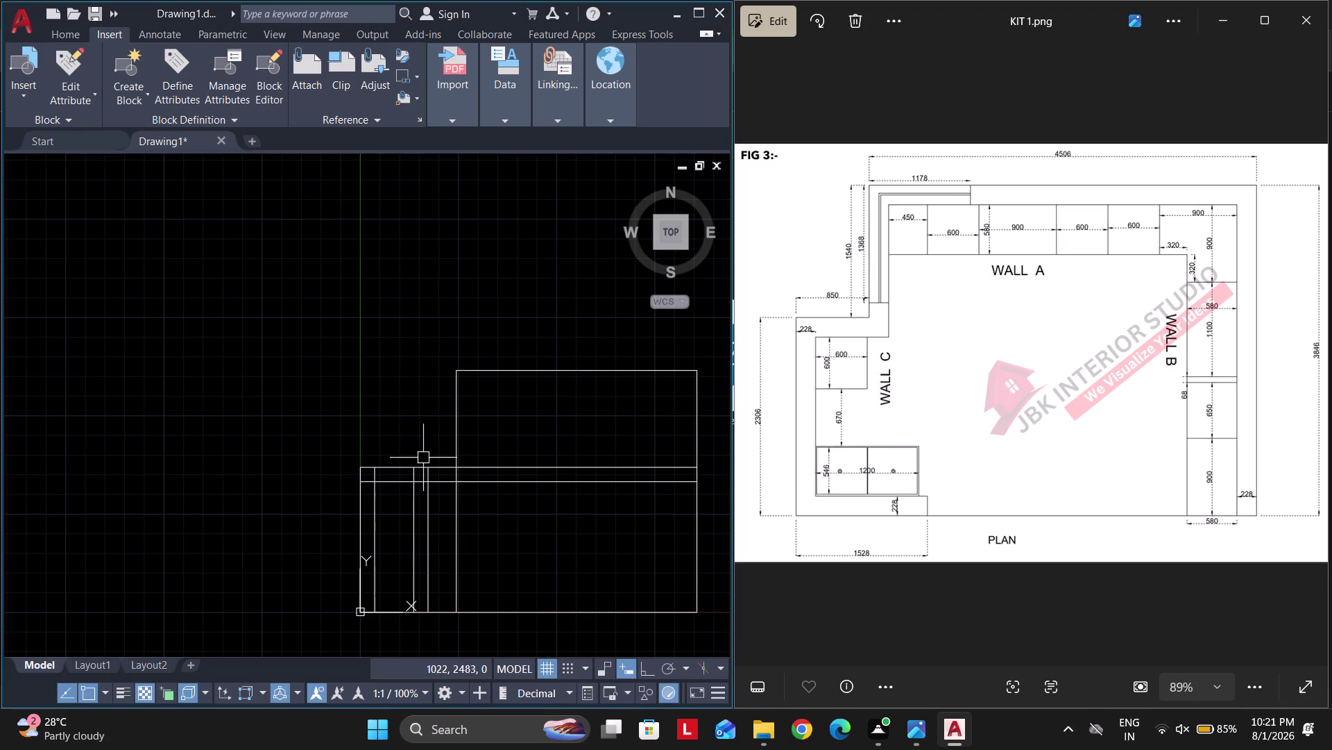
scroll(up, 3)
middle_drag(407, 475, 441, 468)
key(Escape)
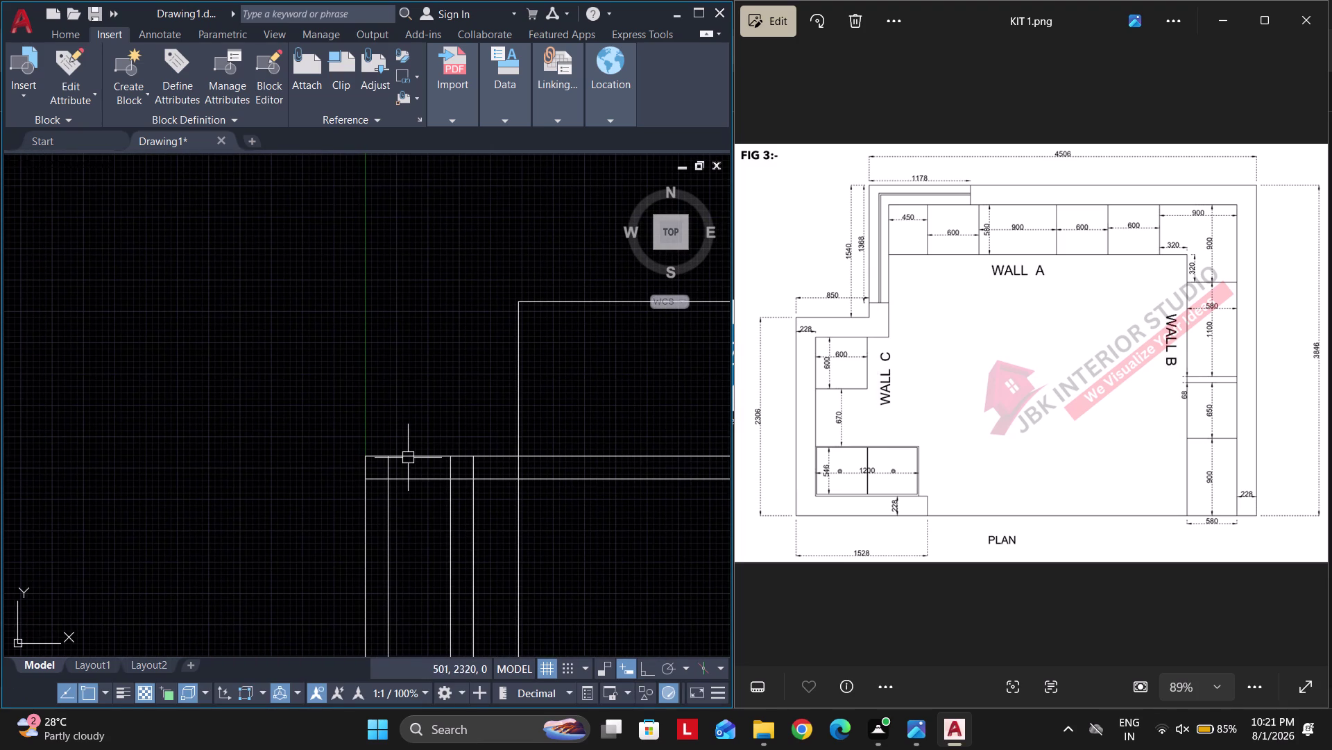
text(dl)
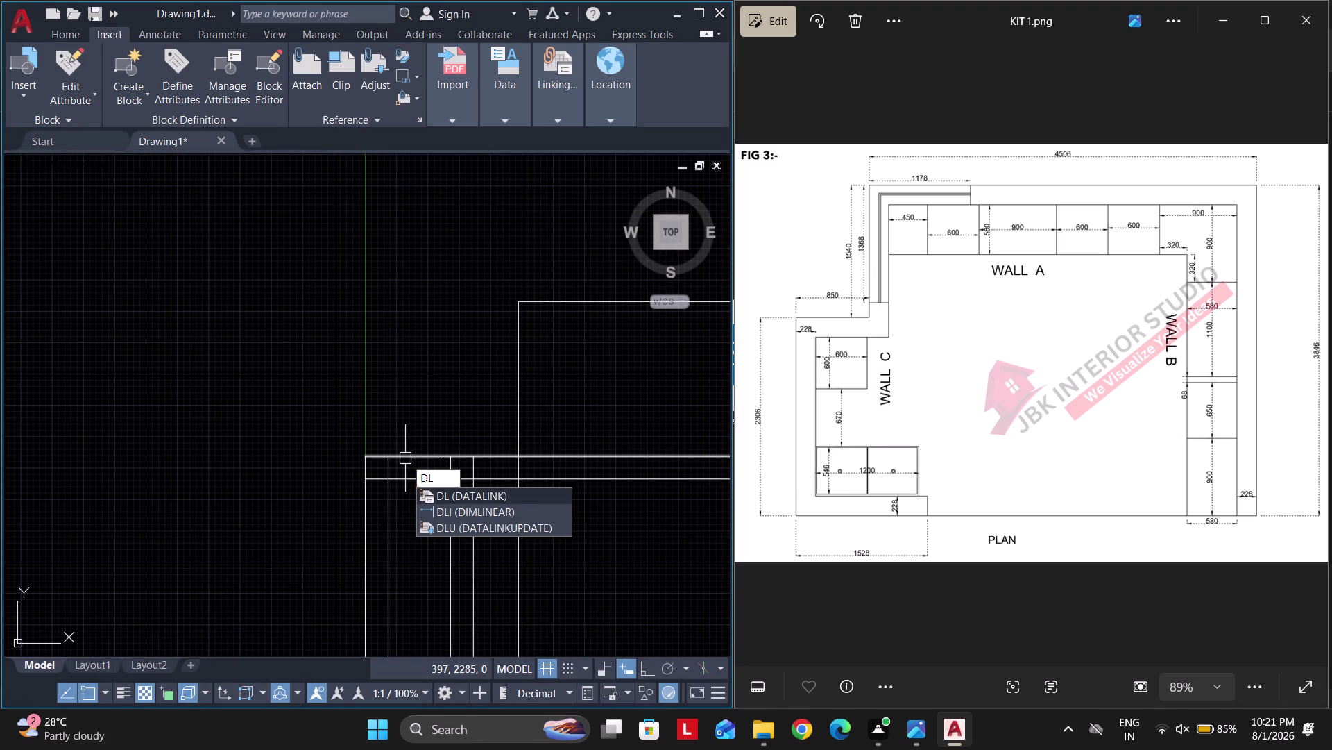
key(i)
key(space)
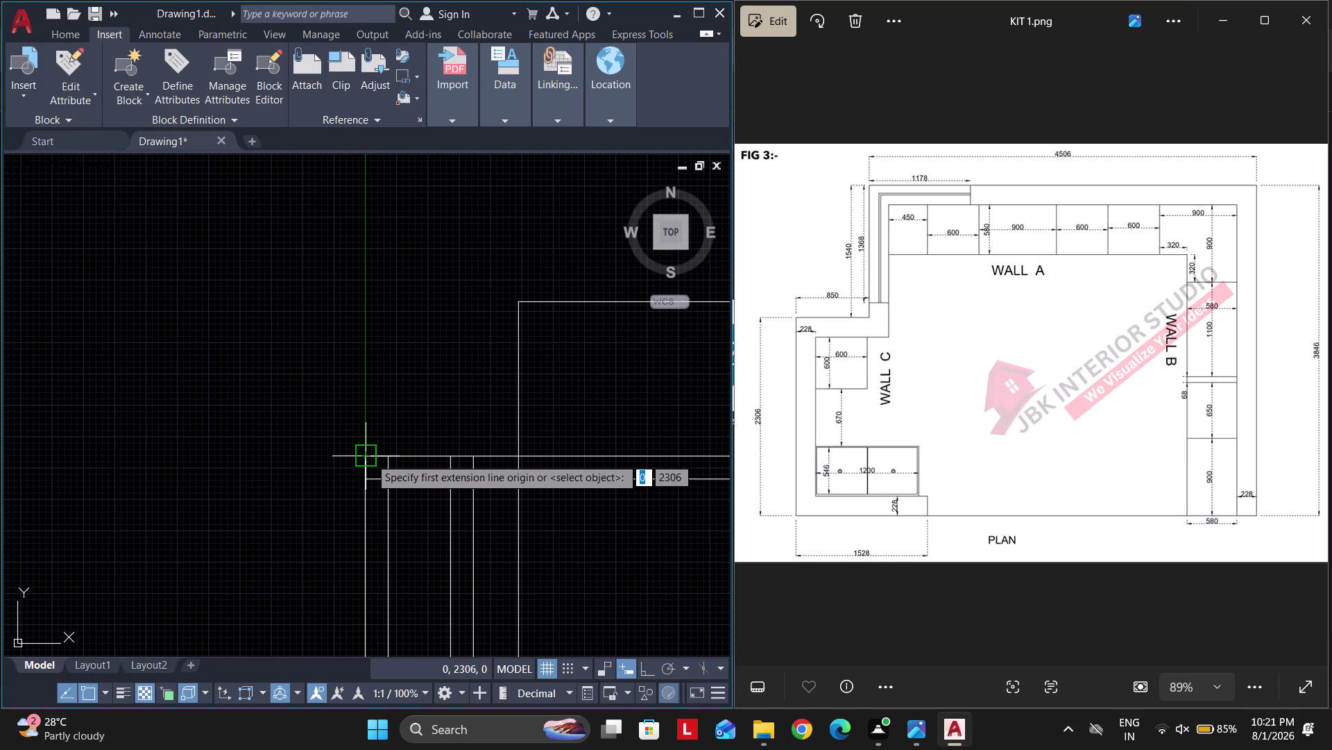
click(370, 458)
click(449, 457)
scroll(up, 3)
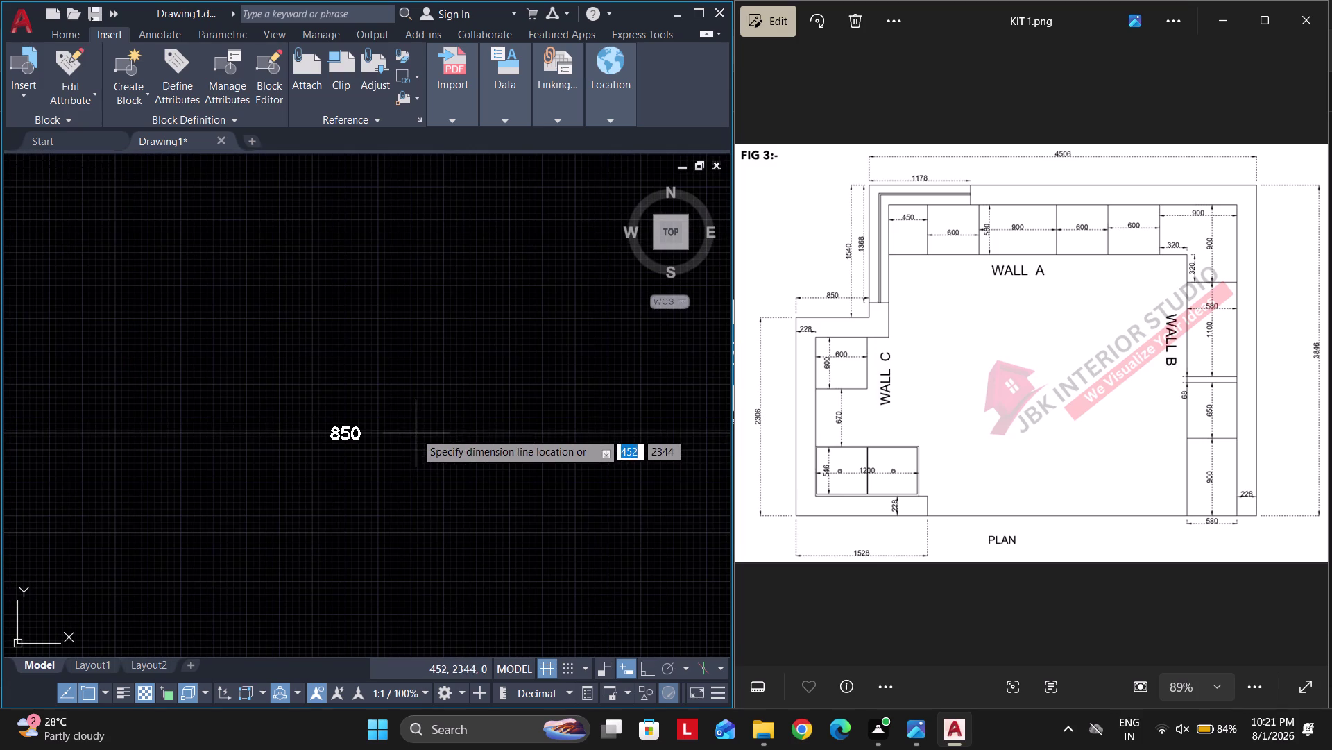
scroll(down, 3)
key(Escape)
scroll(down, 3)
middle_drag(597, 447, 592, 450)
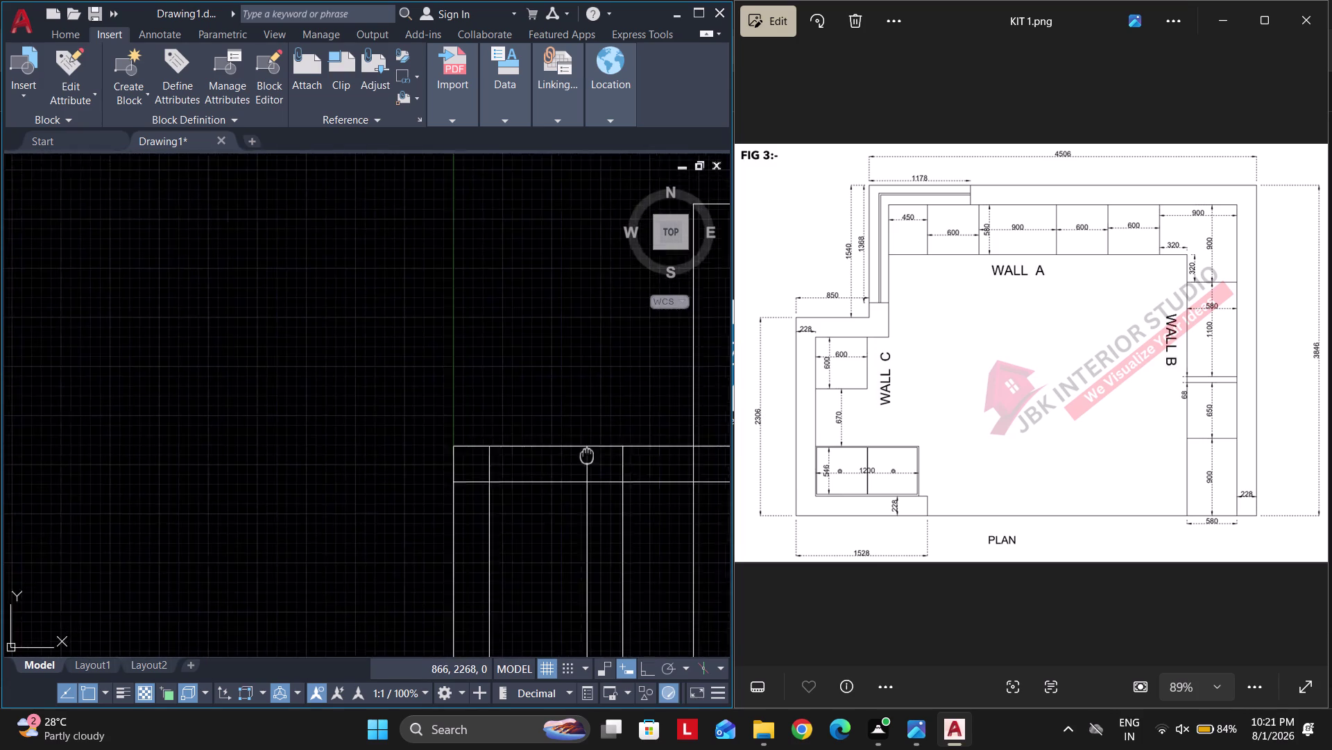
middle_drag(593, 450, 544, 469)
scroll(down, 3)
scroll(up, 3)
key(l)
key(space)
click(541, 465)
middle_drag(552, 406, 510, 518)
click(487, 291)
key(Escape)
text(e)
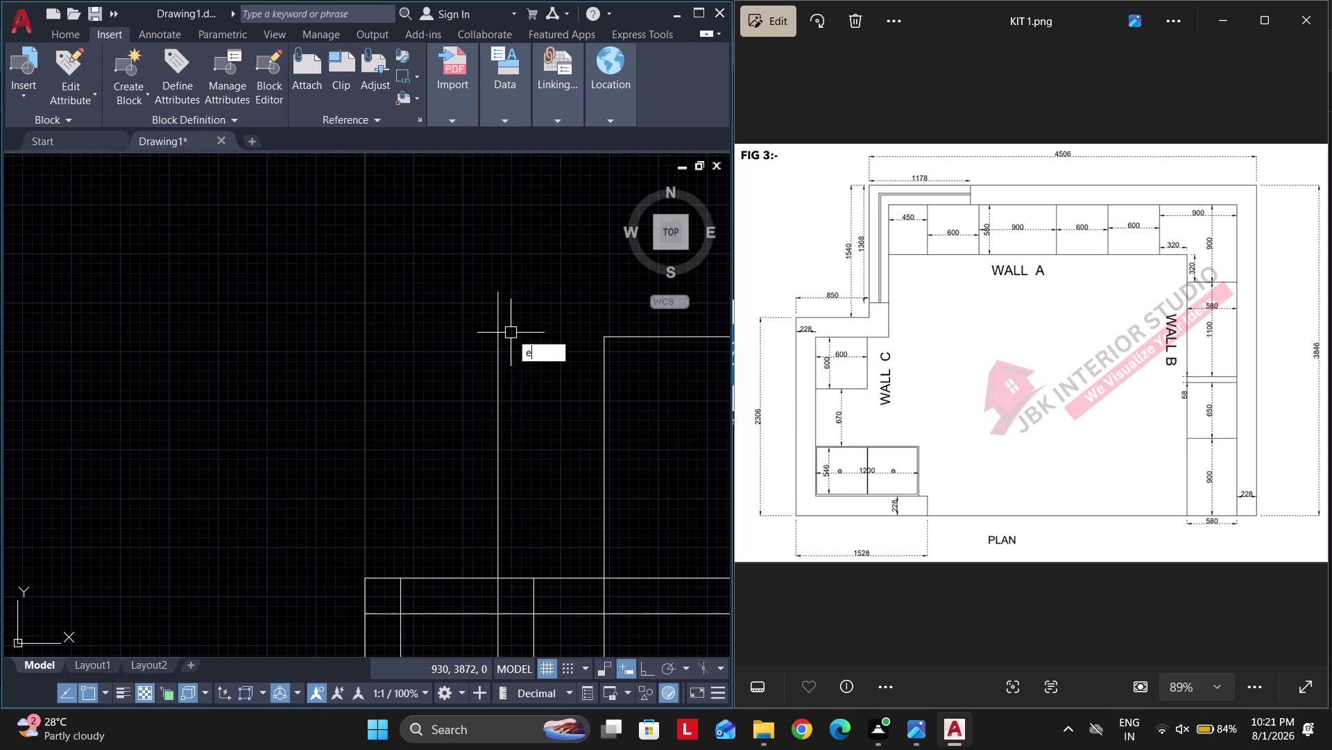
Extend the wall lines to their boundary using EXTEND.
text(x)
key(space)
drag(617, 279, 648, 434)
key(Escape)
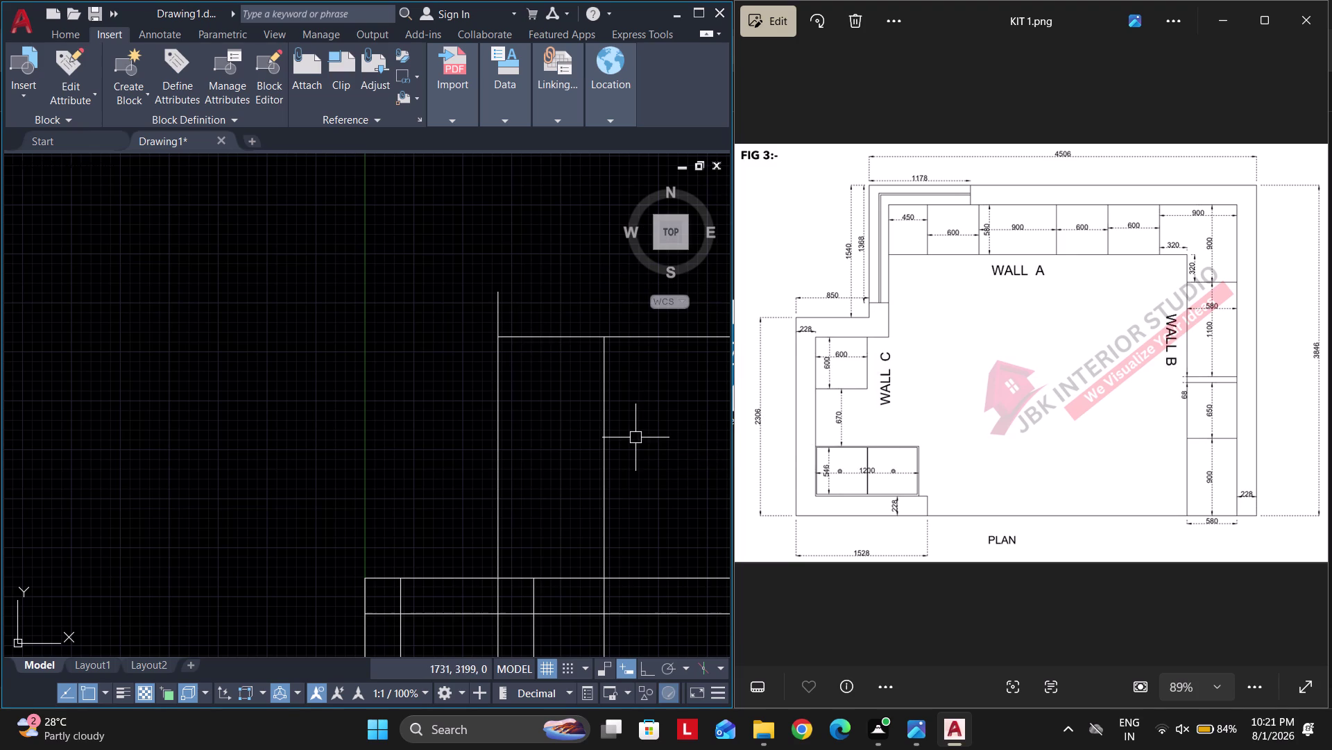
key(t)
key(r)
key(space)
click(495, 309)
key(Escape)
Offset two vertical wall lines by 228, one to each side.
scroll(down, 3)
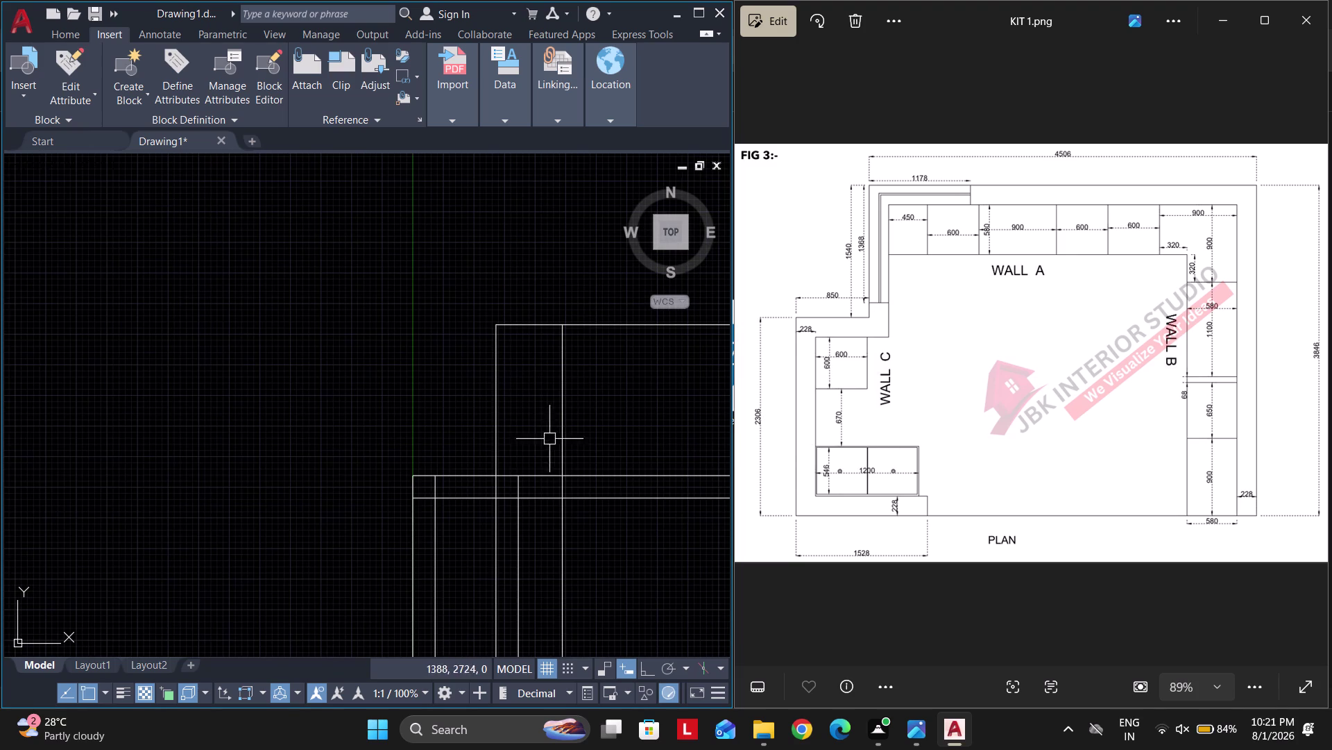
text(o 228)
key(Return)
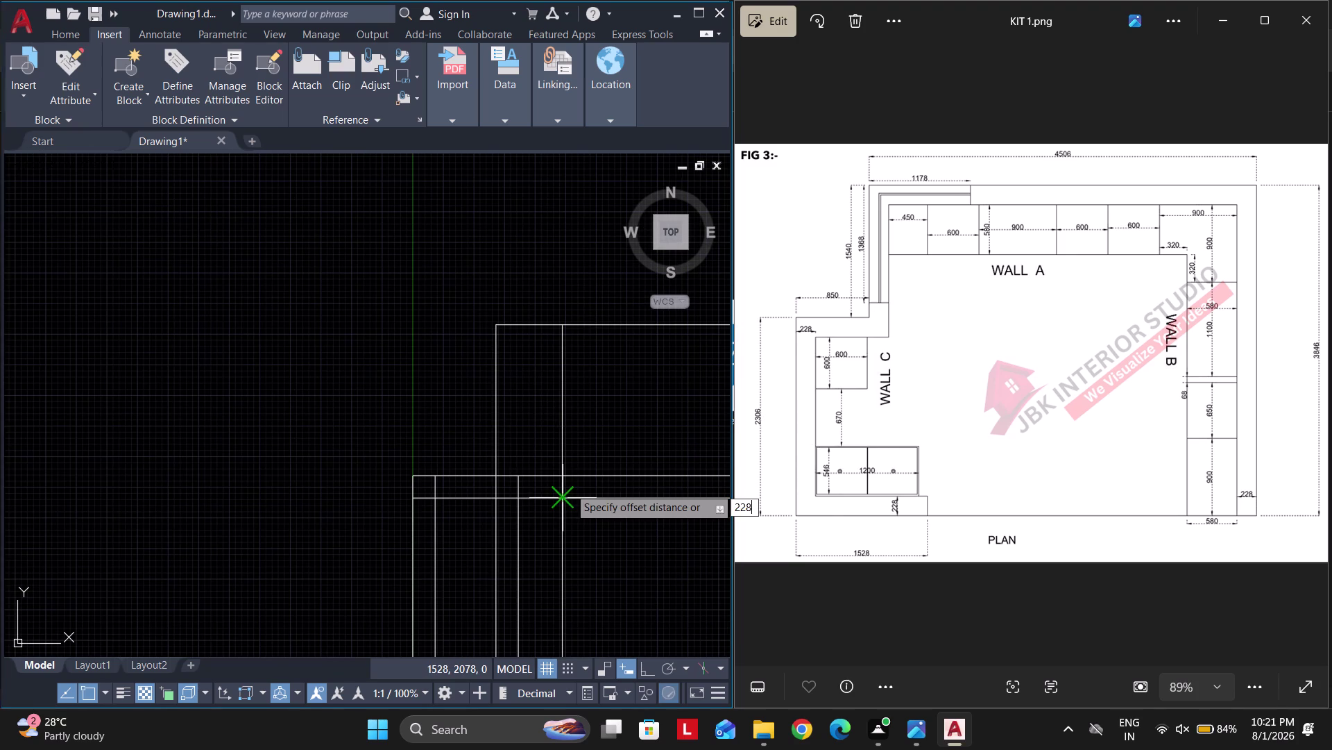
click(501, 376)
click(507, 377)
key(Escape)
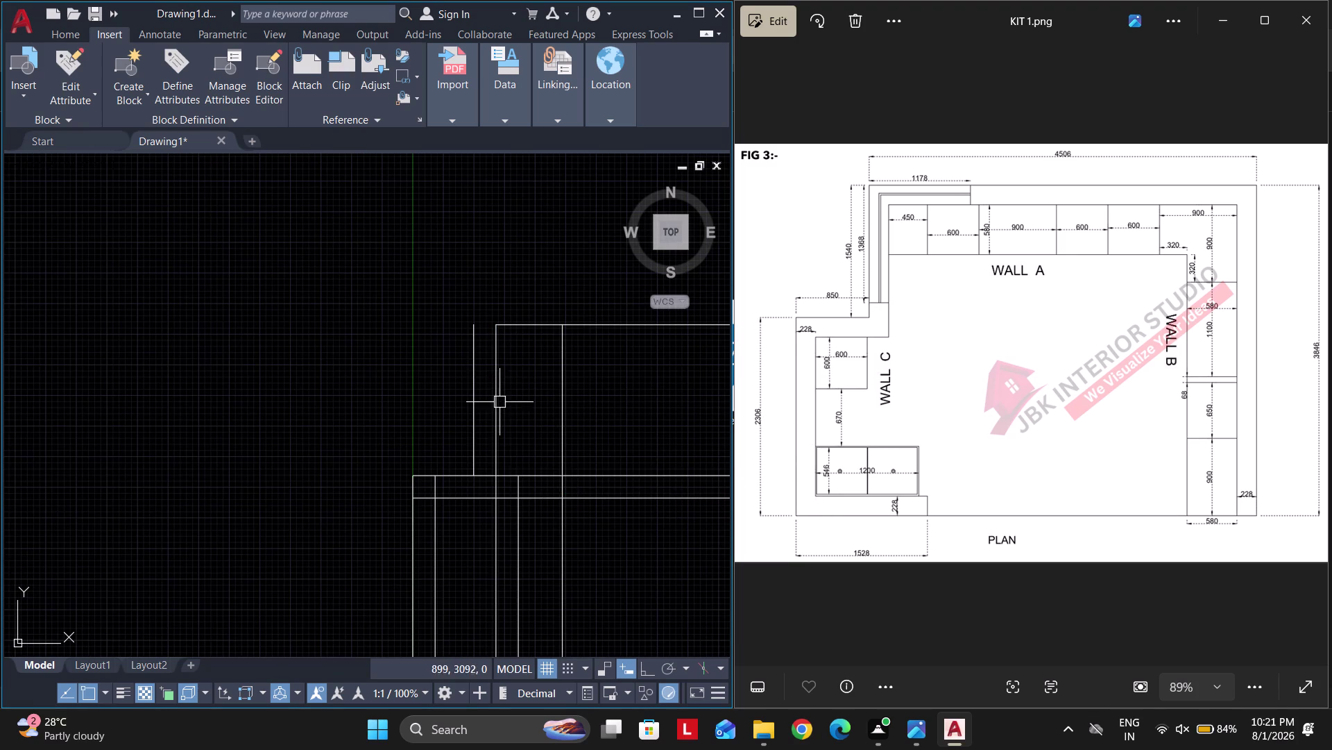
key(space)
key(space)
click(499, 407)
click(523, 408)
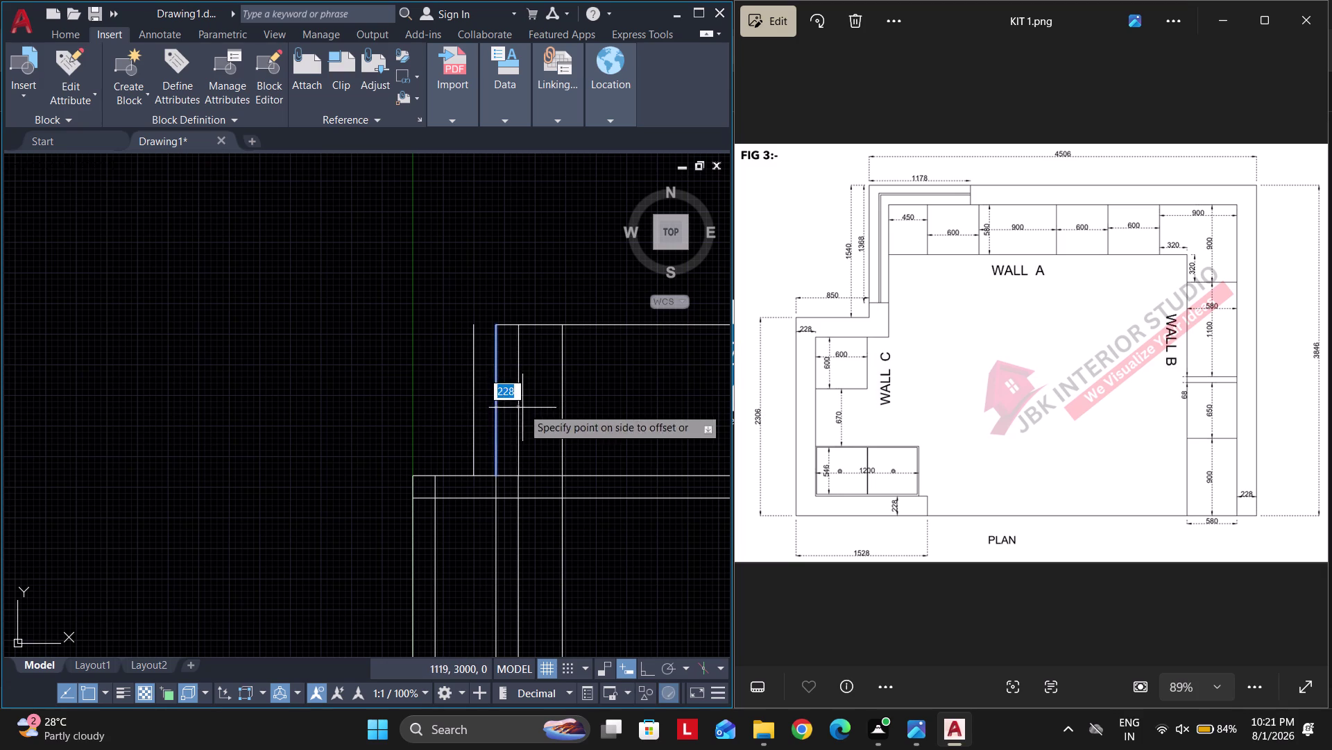
Delete a stray line and start trimming the overlapping walls.
key(Escape)
click(469, 398)
key(Delete)
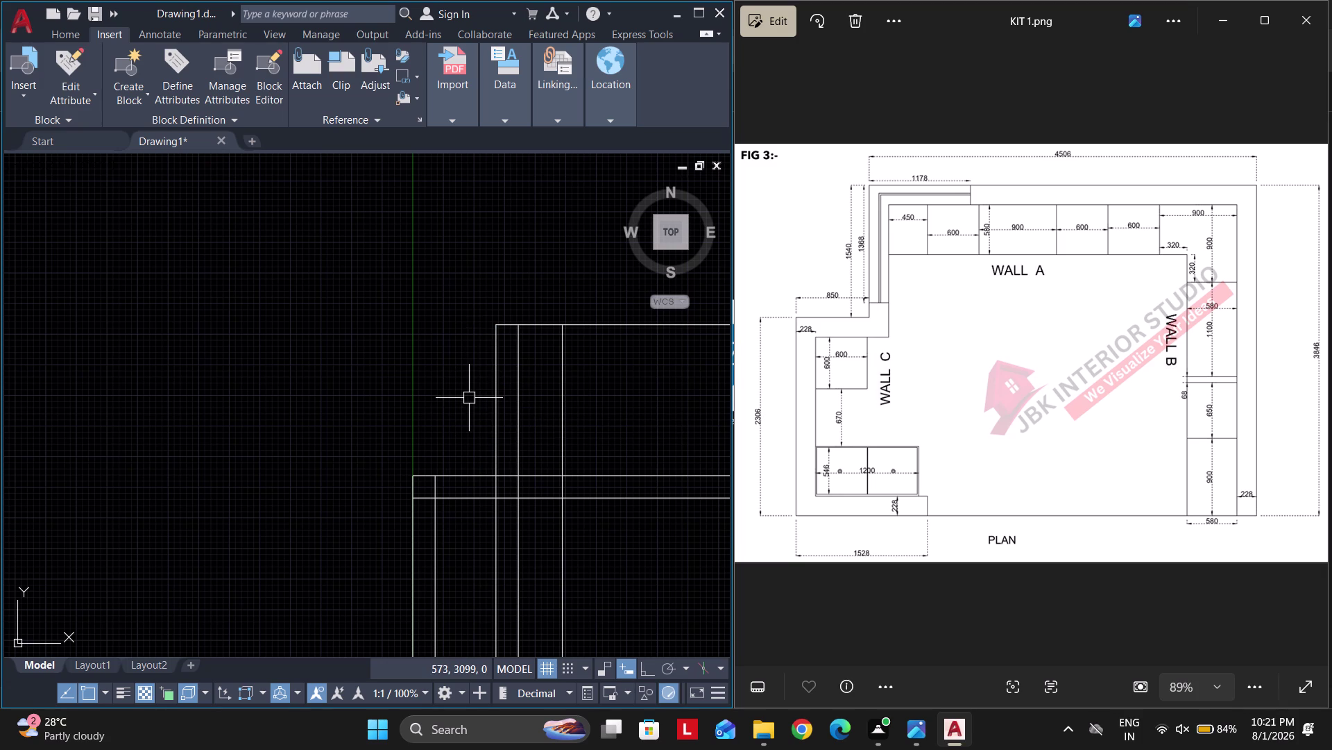
text(tr)
key(space)
scroll(down, 3)
scroll(up, 3)
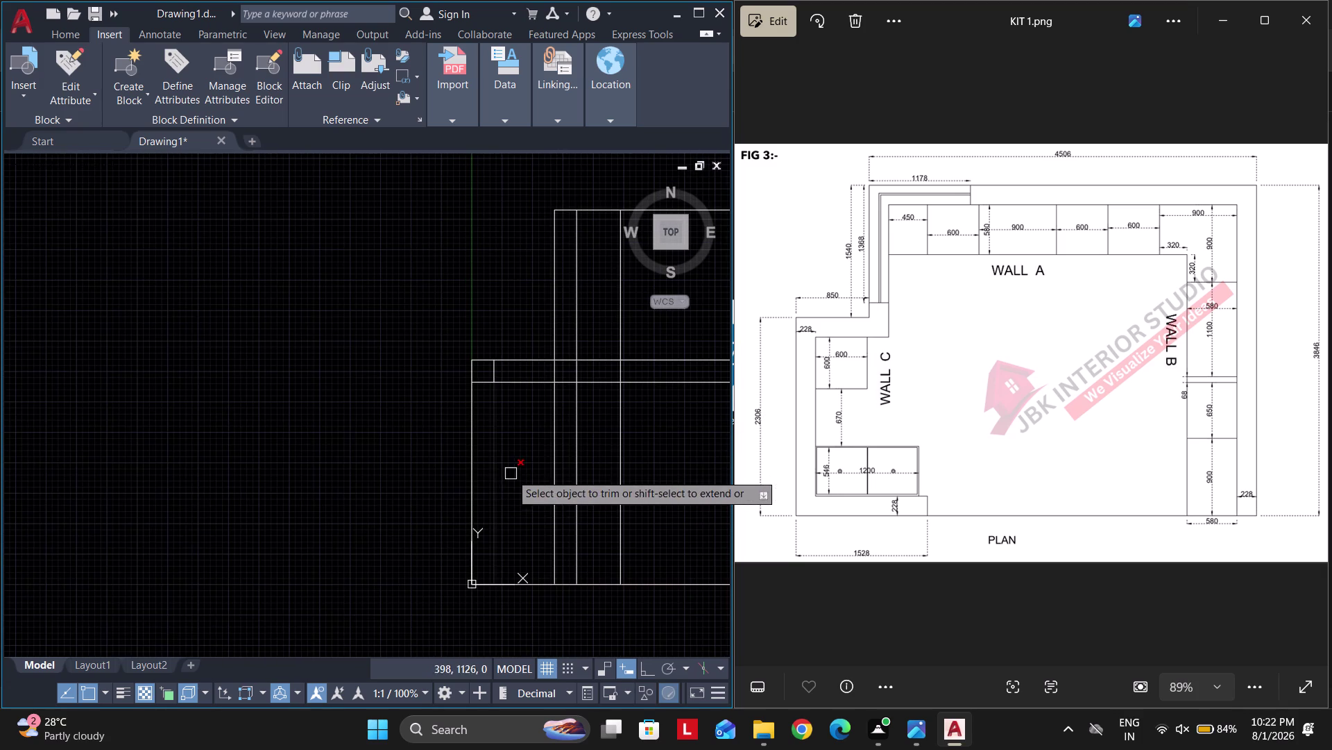
Trim overlapping wall line ends near the upper corner and at the step.
drag(517, 469, 592, 463)
scroll(up, 3)
drag(488, 397, 488, 384)
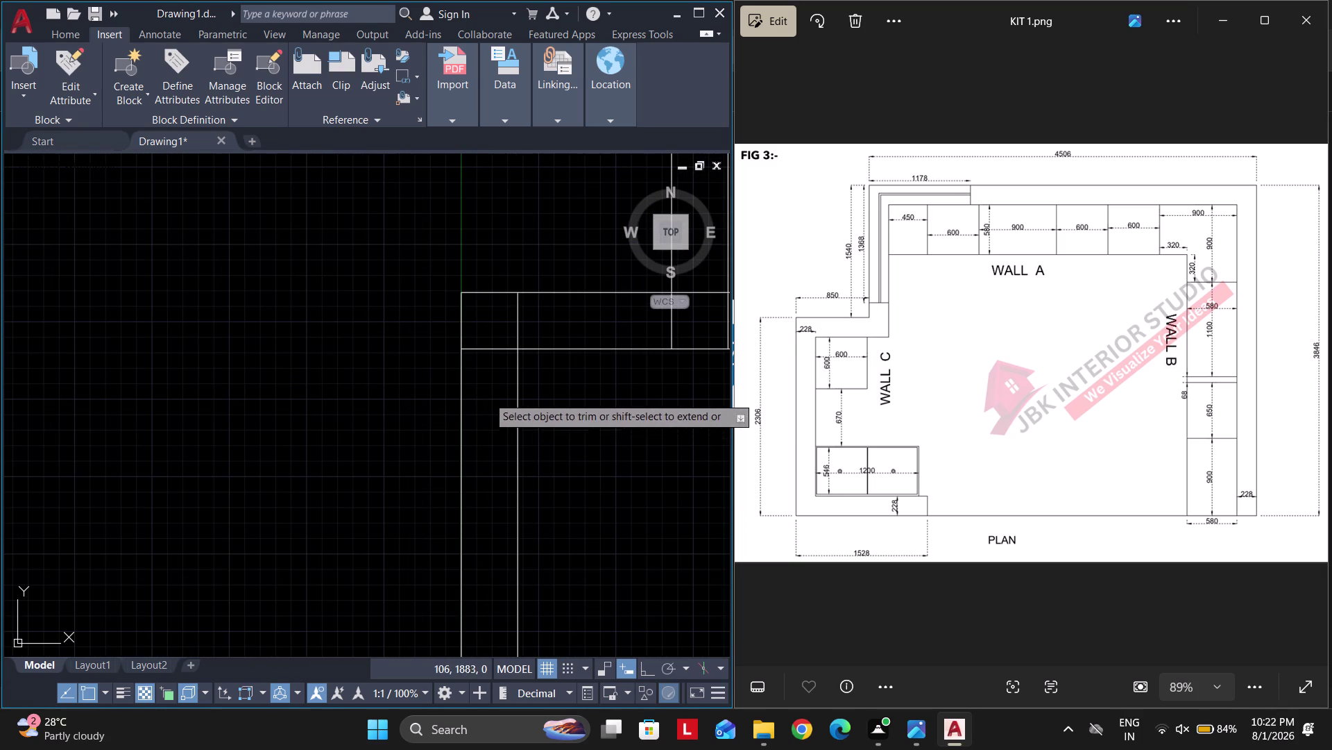
drag(487, 384, 517, 306)
middle_drag(573, 321, 444, 381)
drag(370, 382, 400, 382)
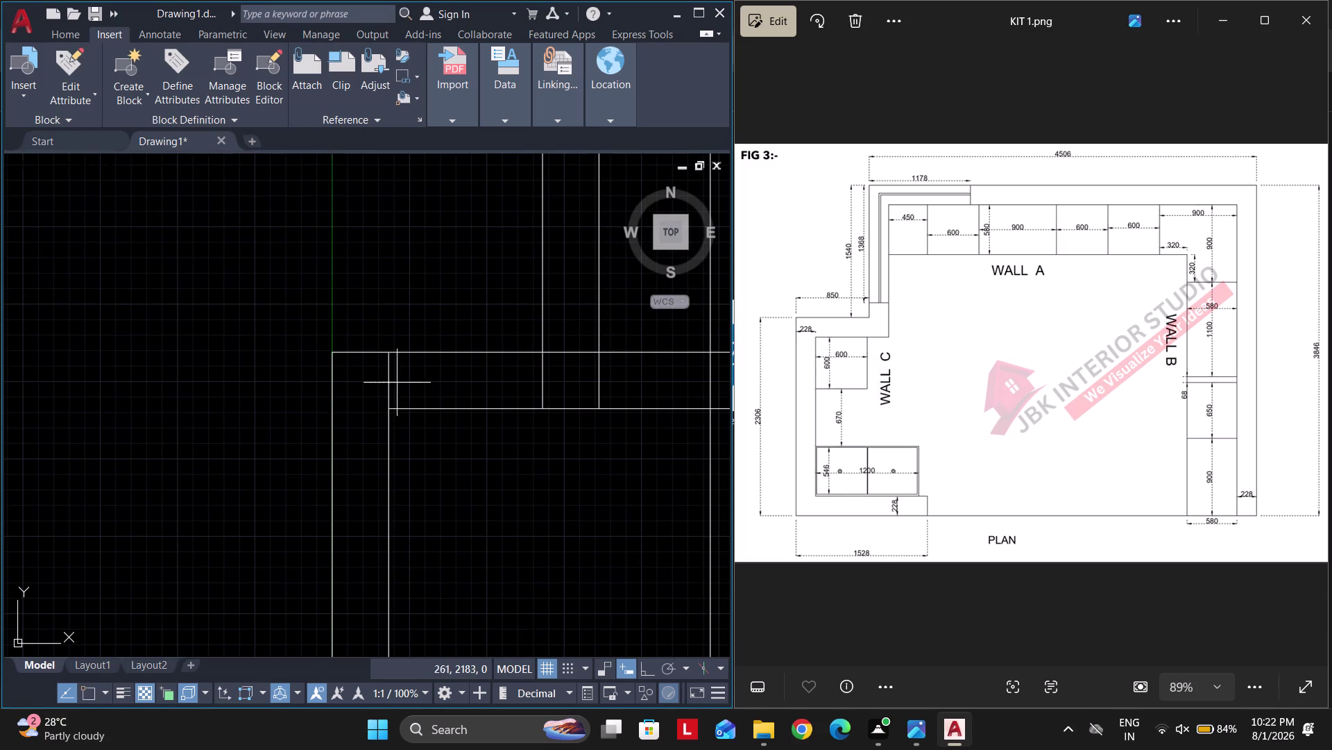
drag(400, 382, 559, 335)
scroll(down, 3)
middle_drag(537, 464, 465, 486)
Remove the leftover inner lines inside the stepped corner.
key(Escape)
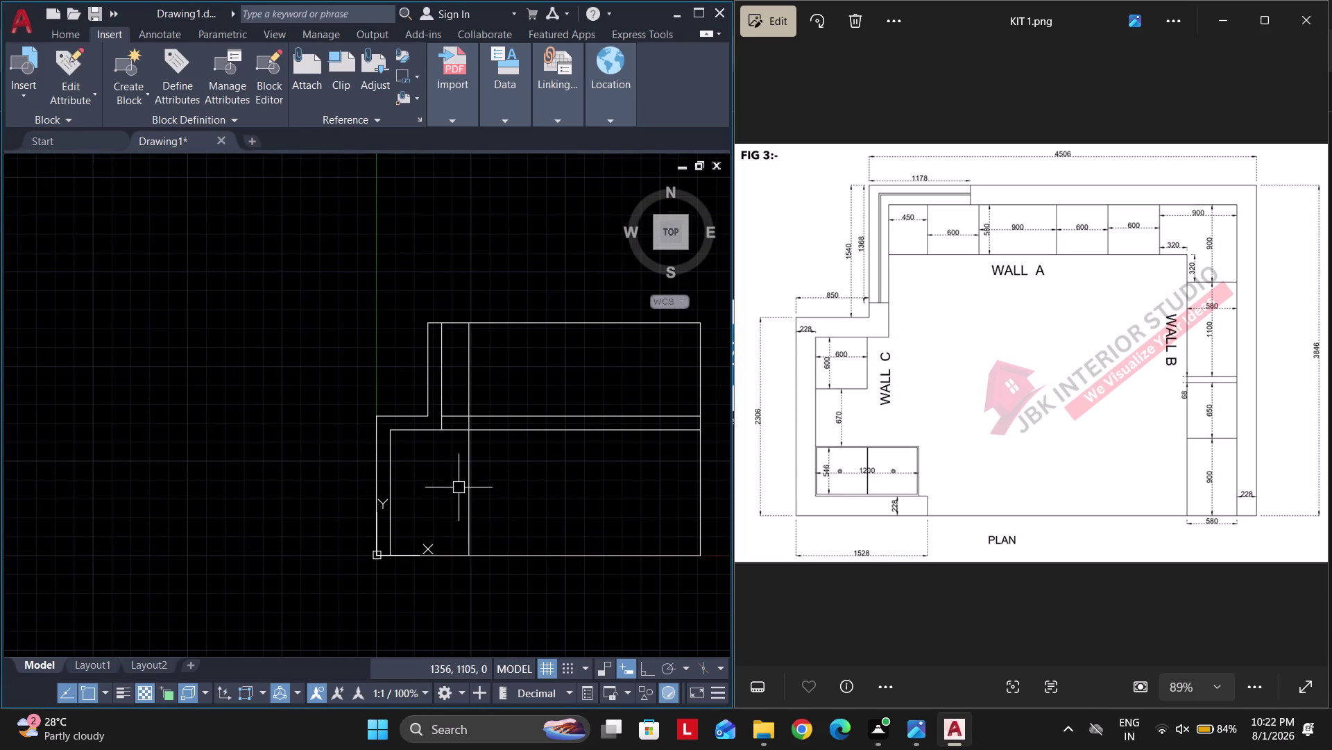
key(space)
drag(447, 471, 495, 416)
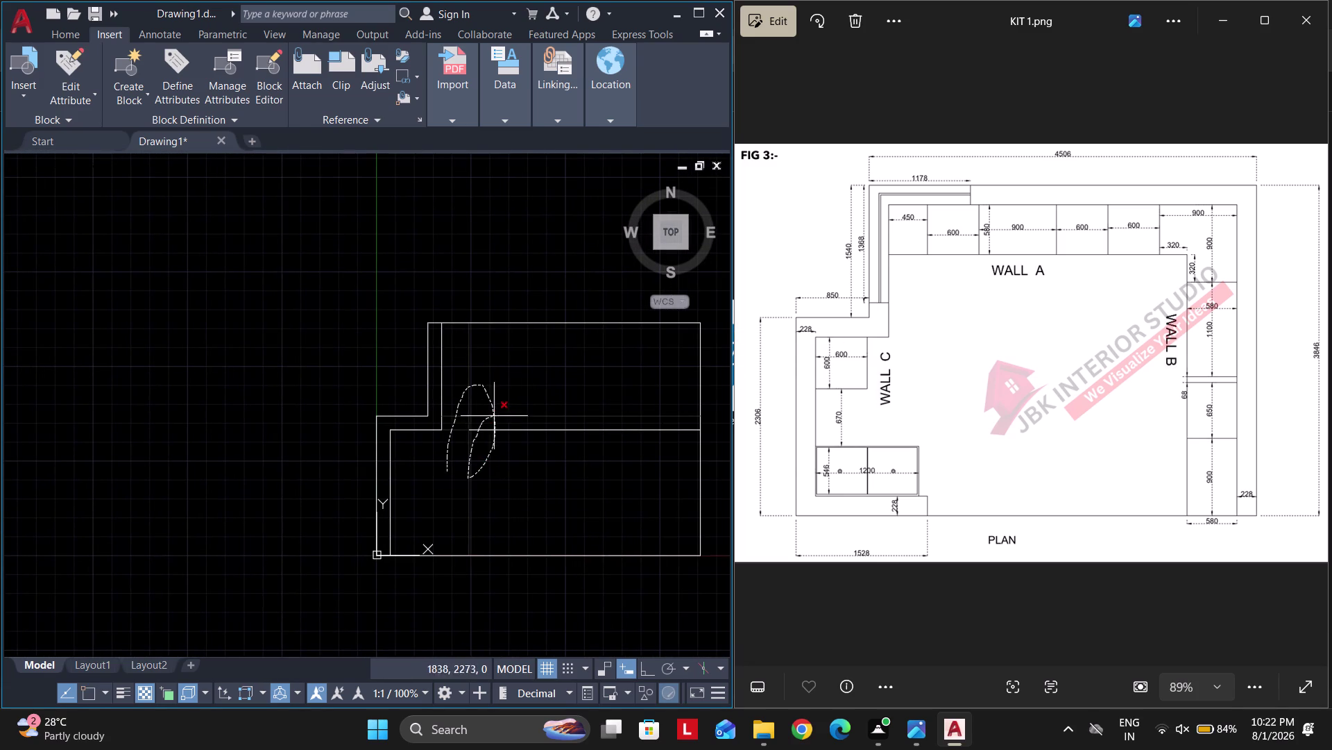
drag(495, 416, 542, 404)
key(Escape)
middle_drag(538, 454, 466, 468)
key(Escape)
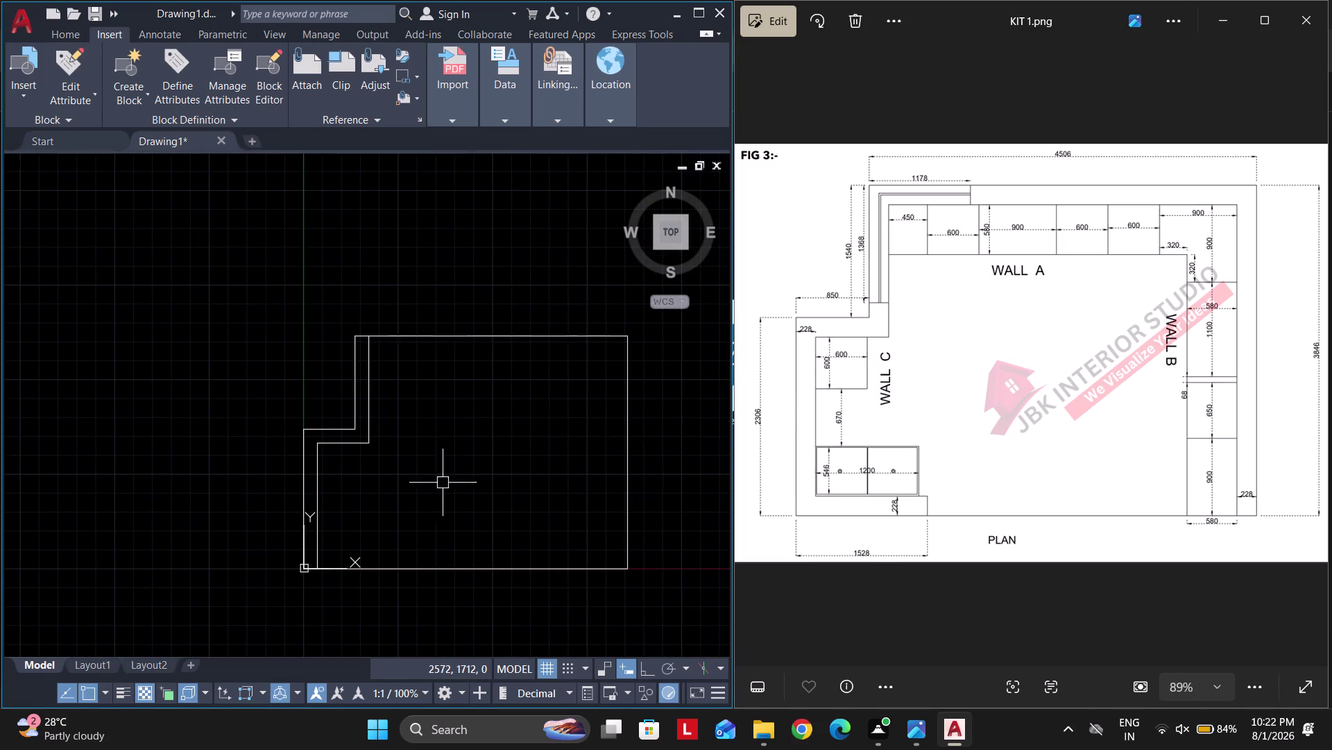
middle_drag(375, 531, 417, 494)
Offset the bottom wall line 228 upward as its inner line.
text(o 22)
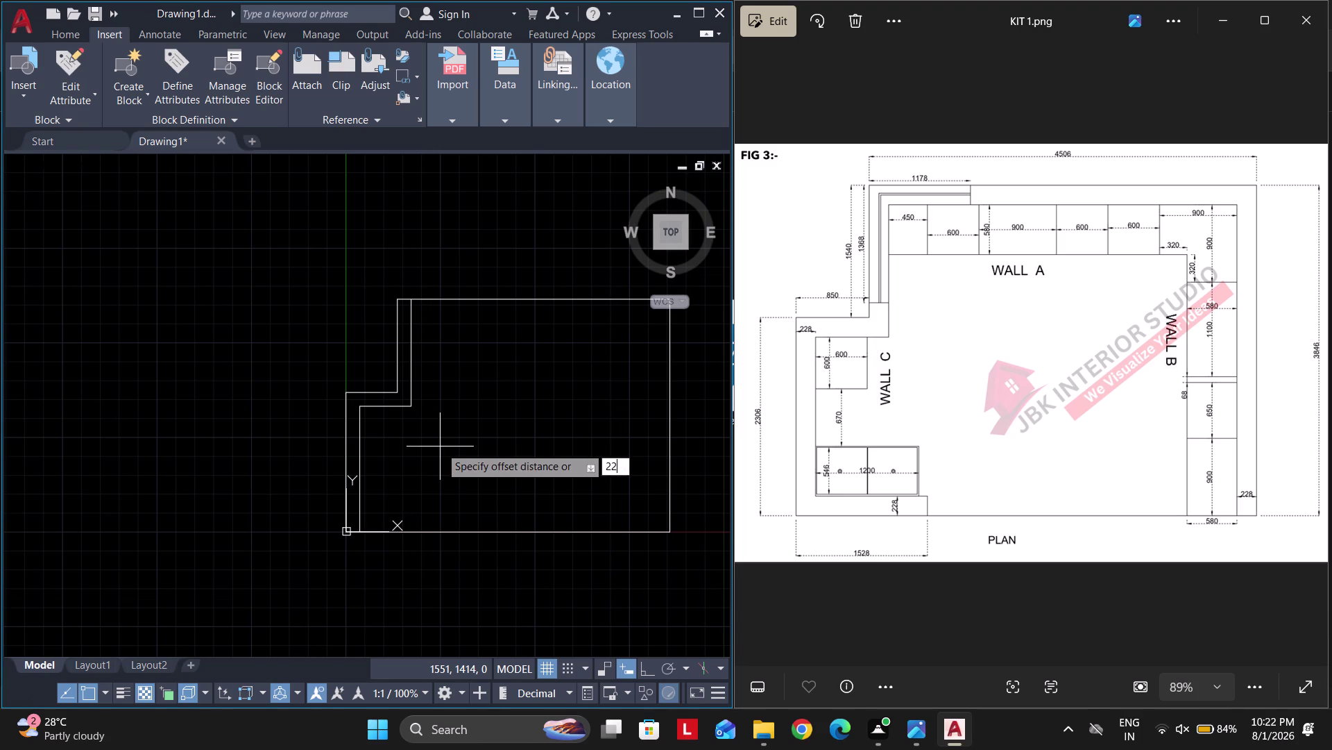
text(8)
key(Return)
click(465, 535)
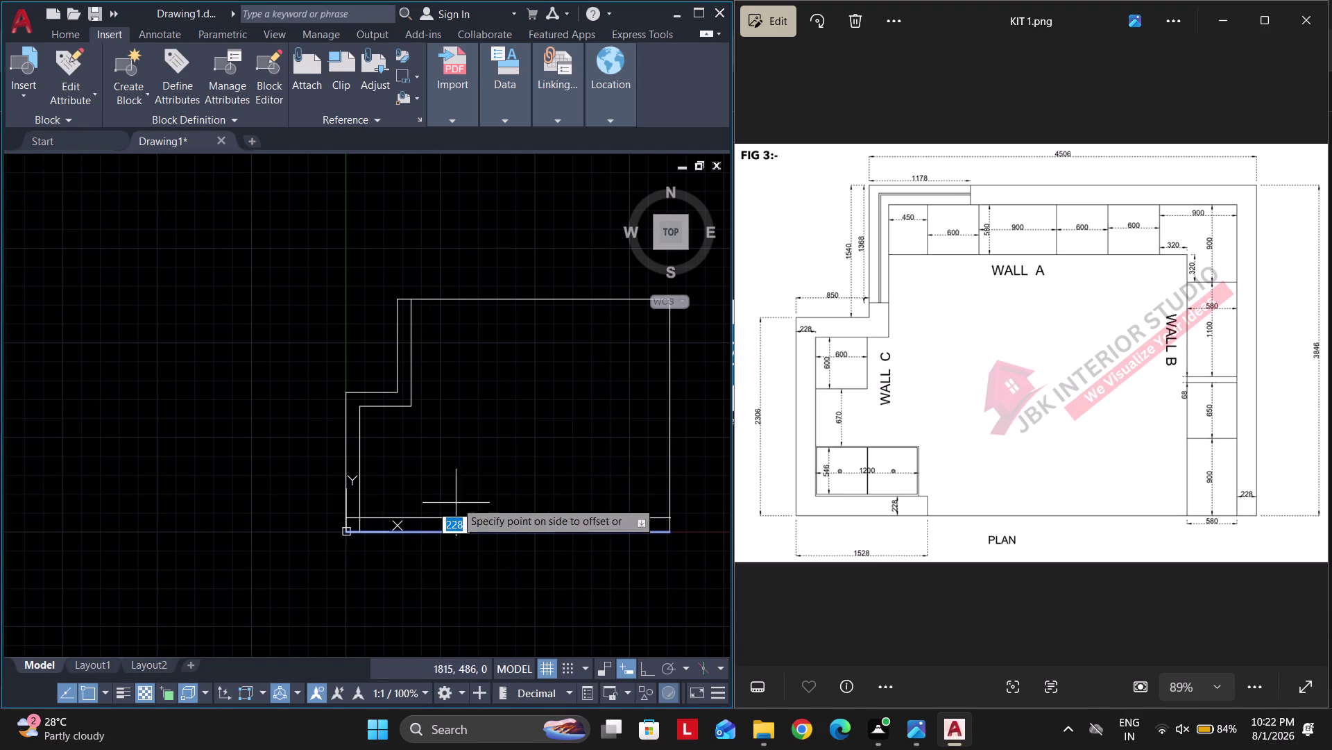
click(455, 494)
key(Escape)
key(Escape)
Offset the left outer wall line 1528 to the right as a helper line.
scroll(up, 3)
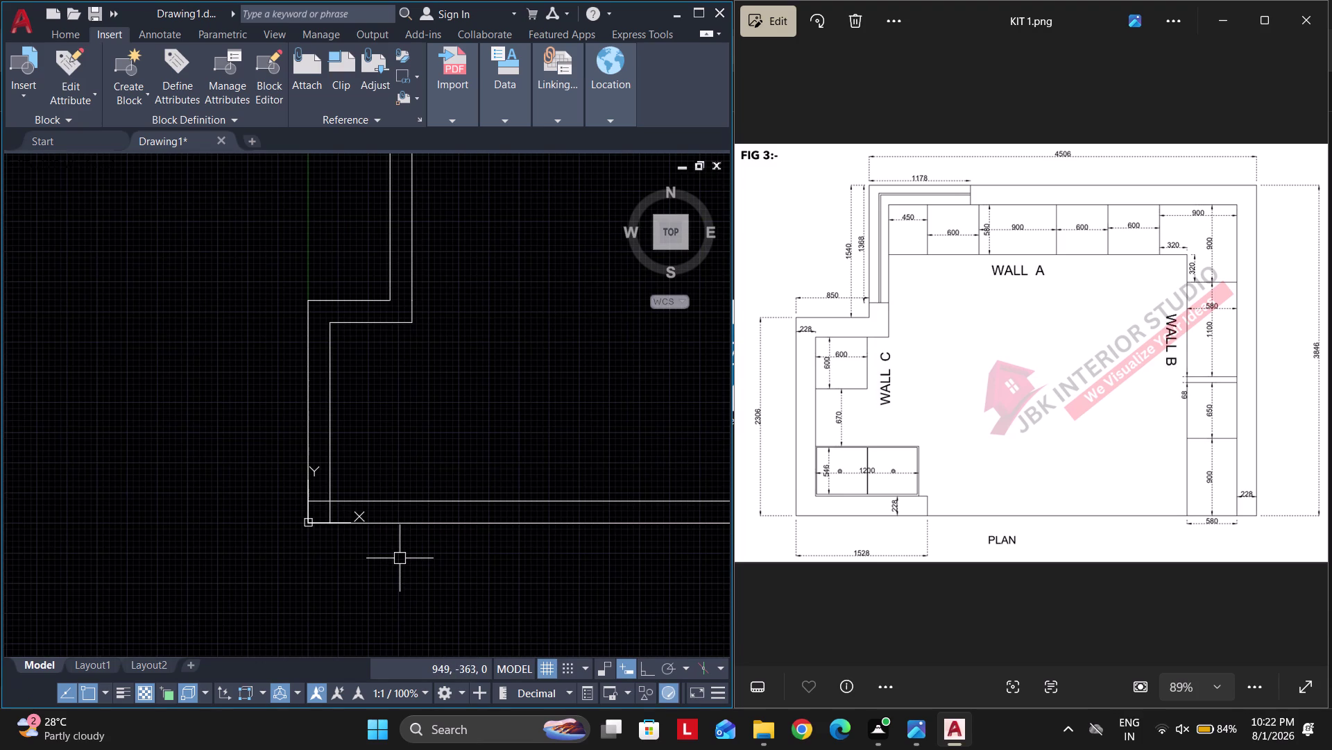
key(Escape)
key(space)
text(1528)
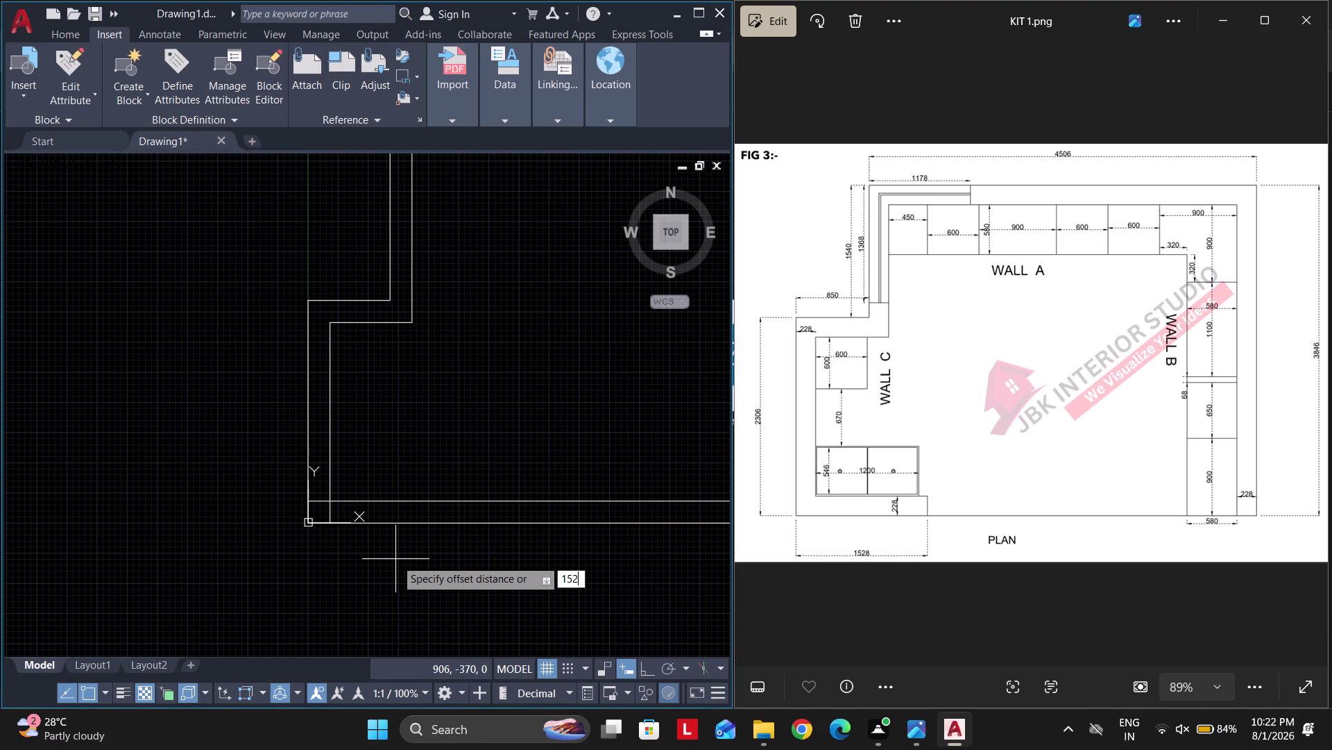
key(Return)
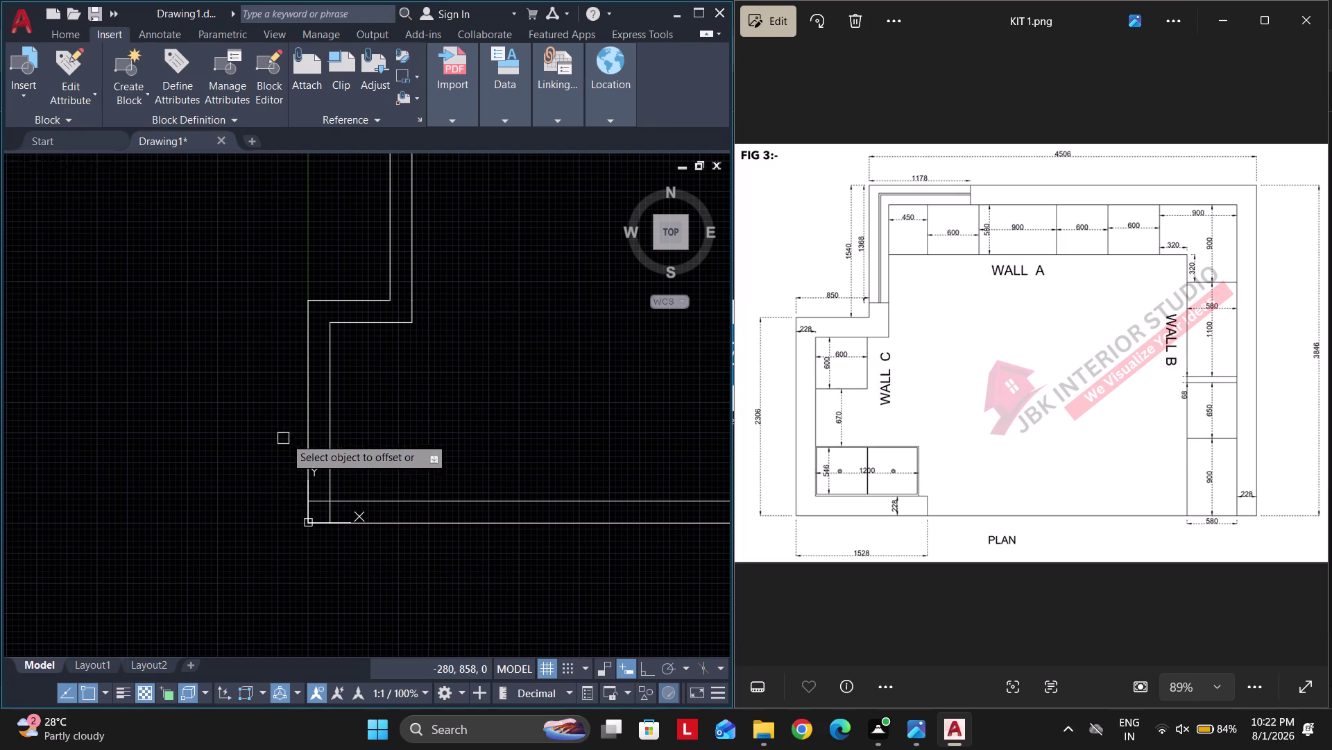
click(308, 438)
click(418, 450)
key(Escape)
Trim the bottom wall lines back to the 1528 mark and remove the helper.
text(t)
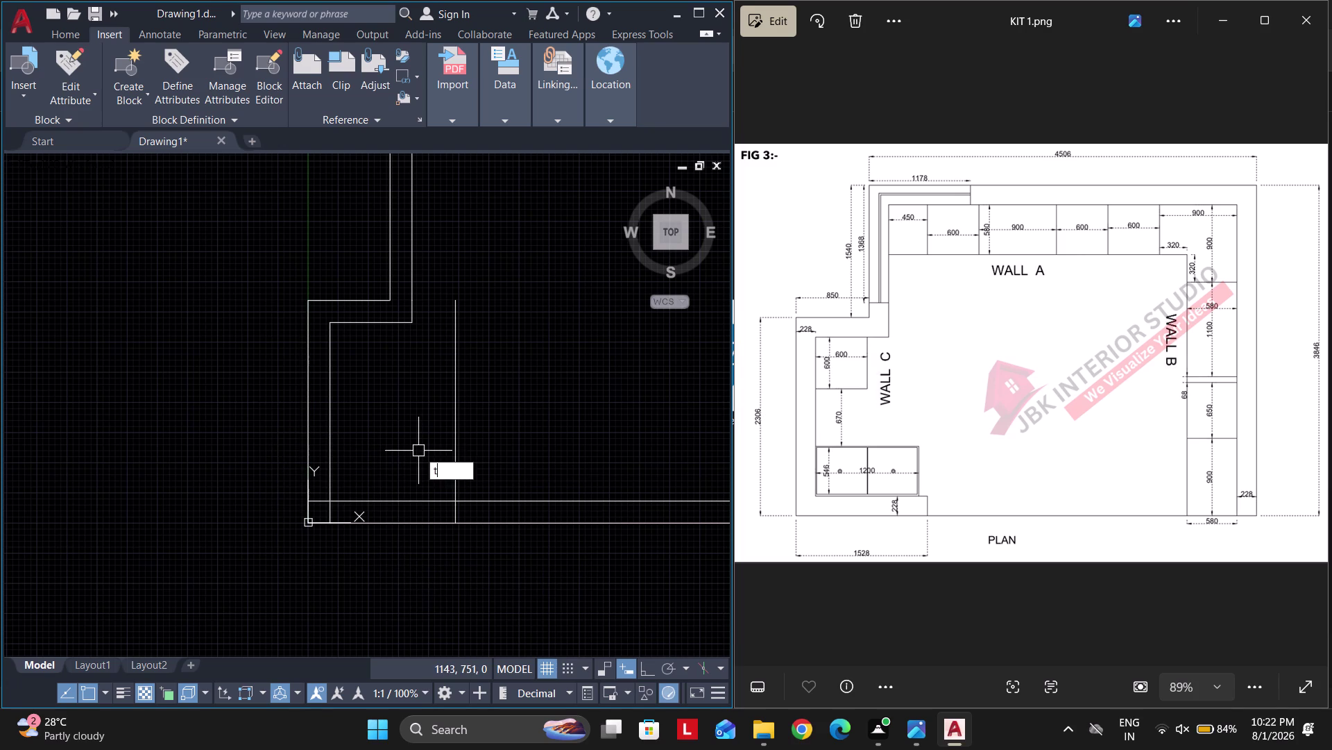
text(r)
key(space)
drag(407, 451, 467, 588)
scroll(up, 3)
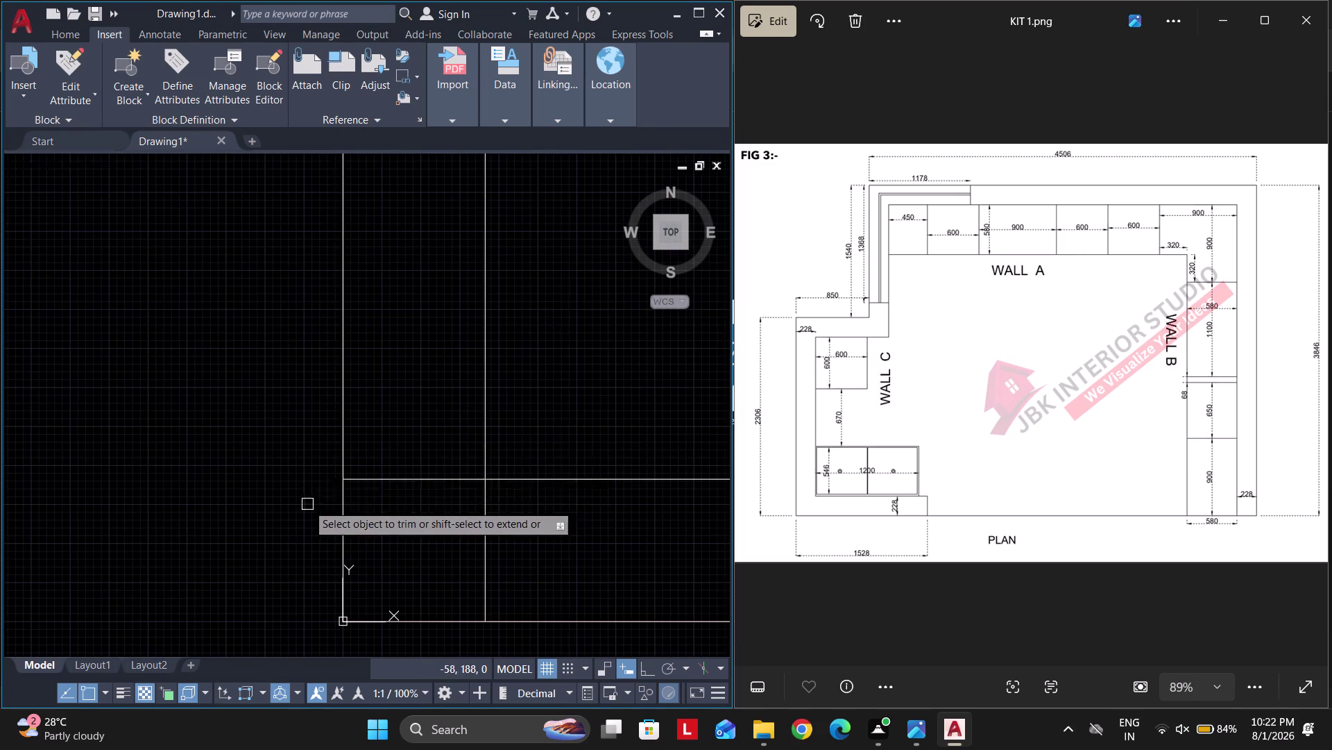
drag(444, 421, 523, 529)
scroll(down, 3)
scroll(down, 3)
key(Escape)
middle_drag(524, 471, 485, 506)
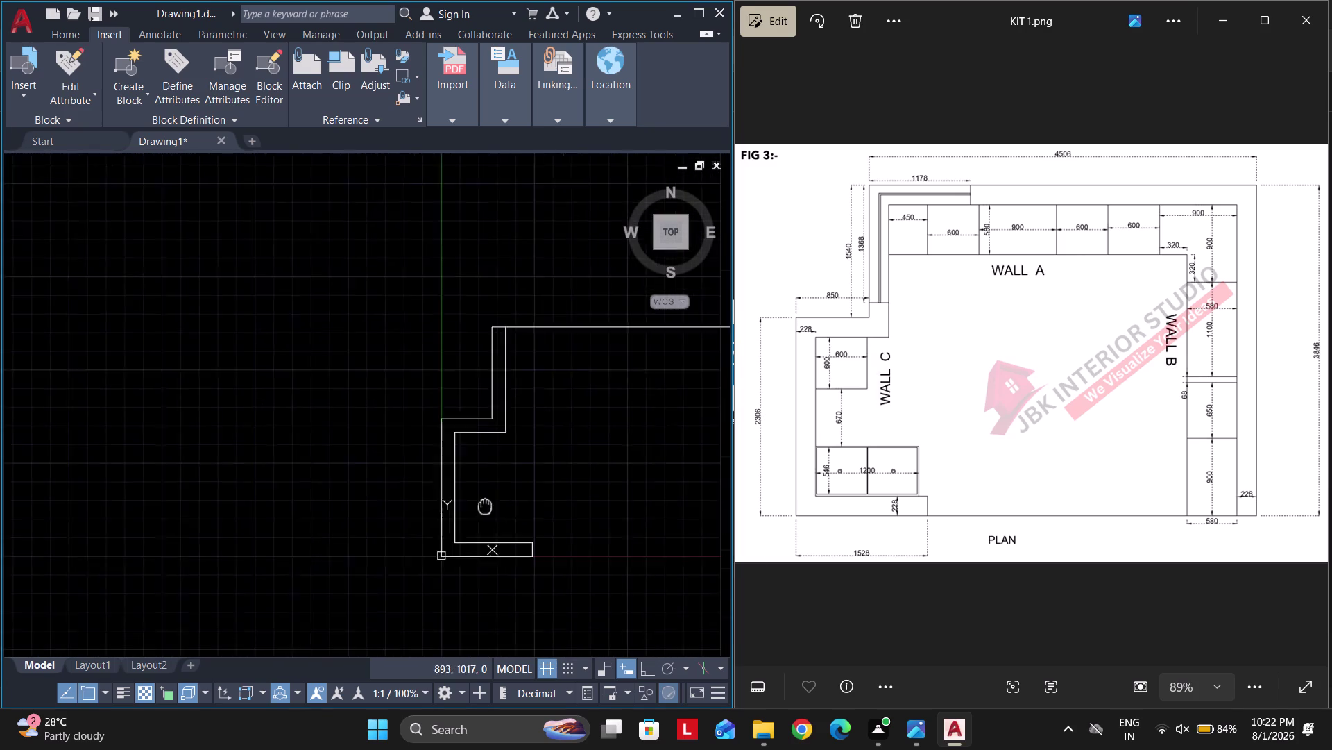
Offset the top and right outer wall lines 228 inward.
middle_drag(485, 506, 406, 562)
key(Escape)
text(o)
key(space)
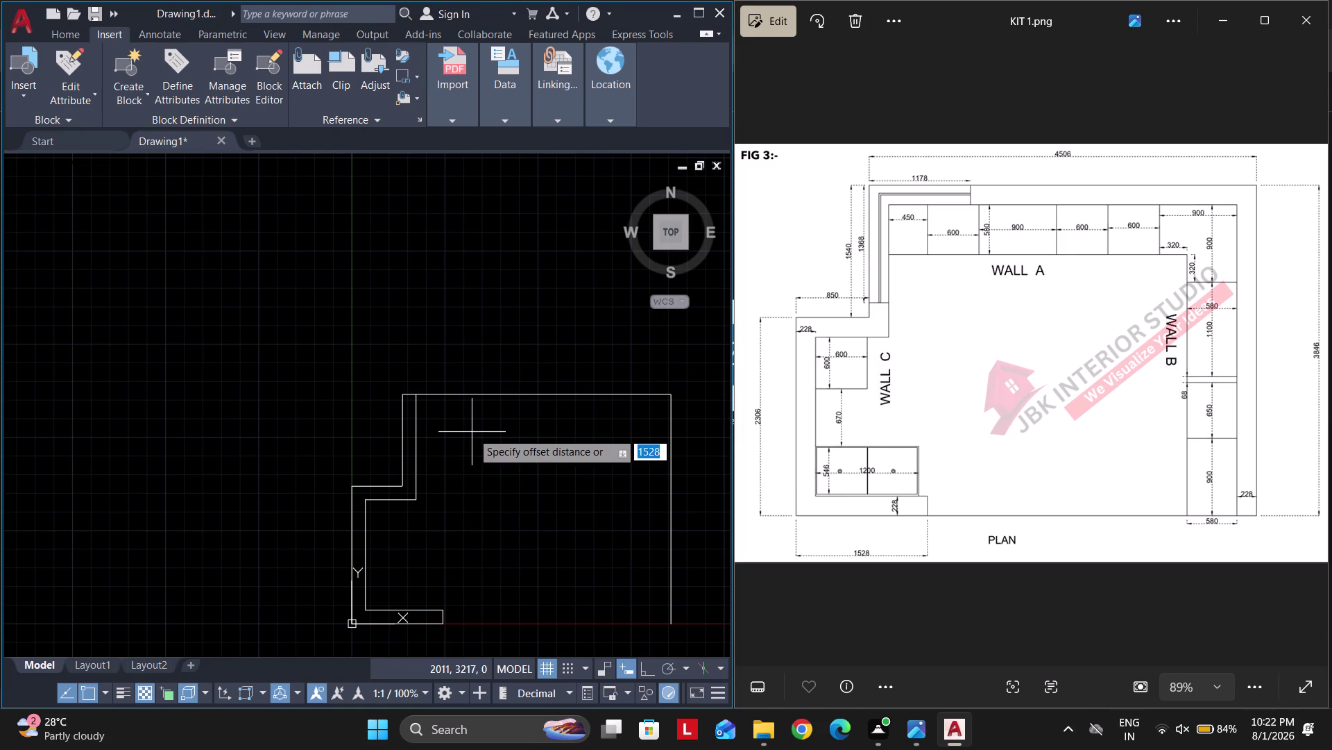
text(228)
key(Return)
click(493, 386)
click(498, 398)
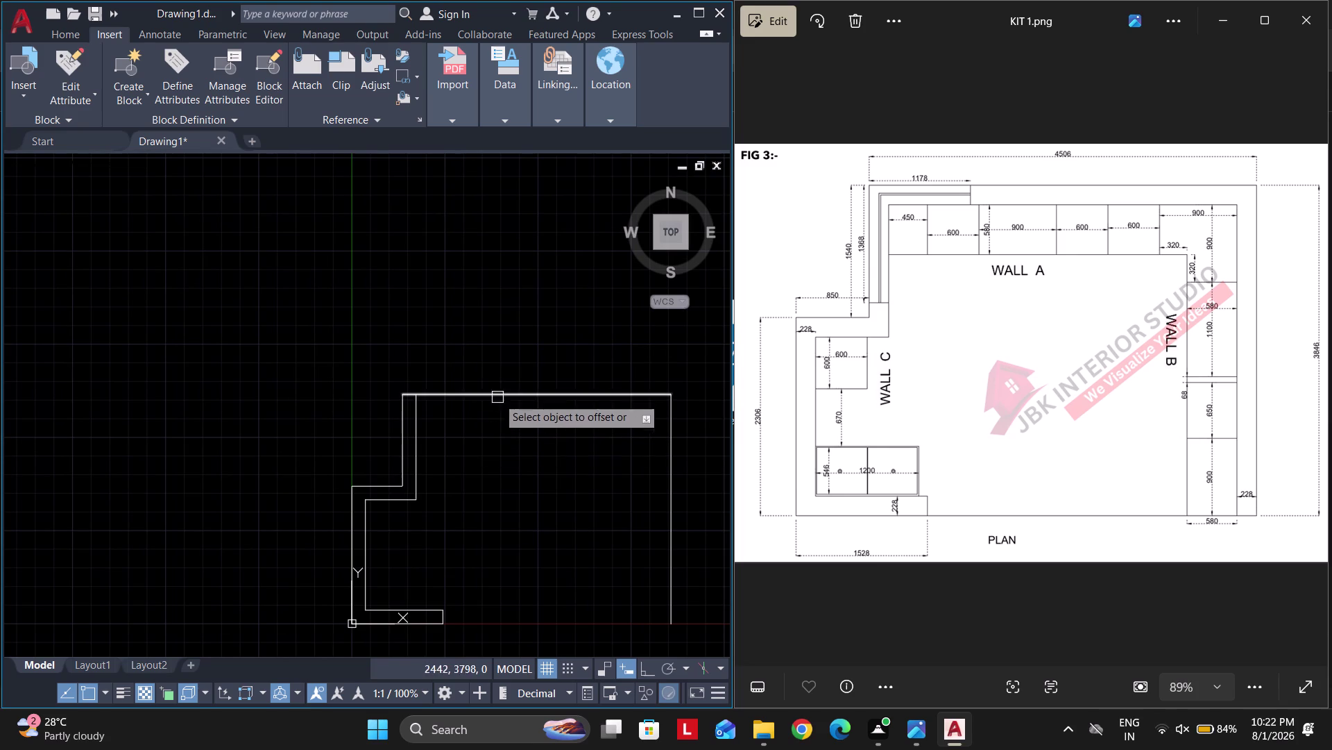
click(503, 428)
middle_drag(633, 447, 550, 458)
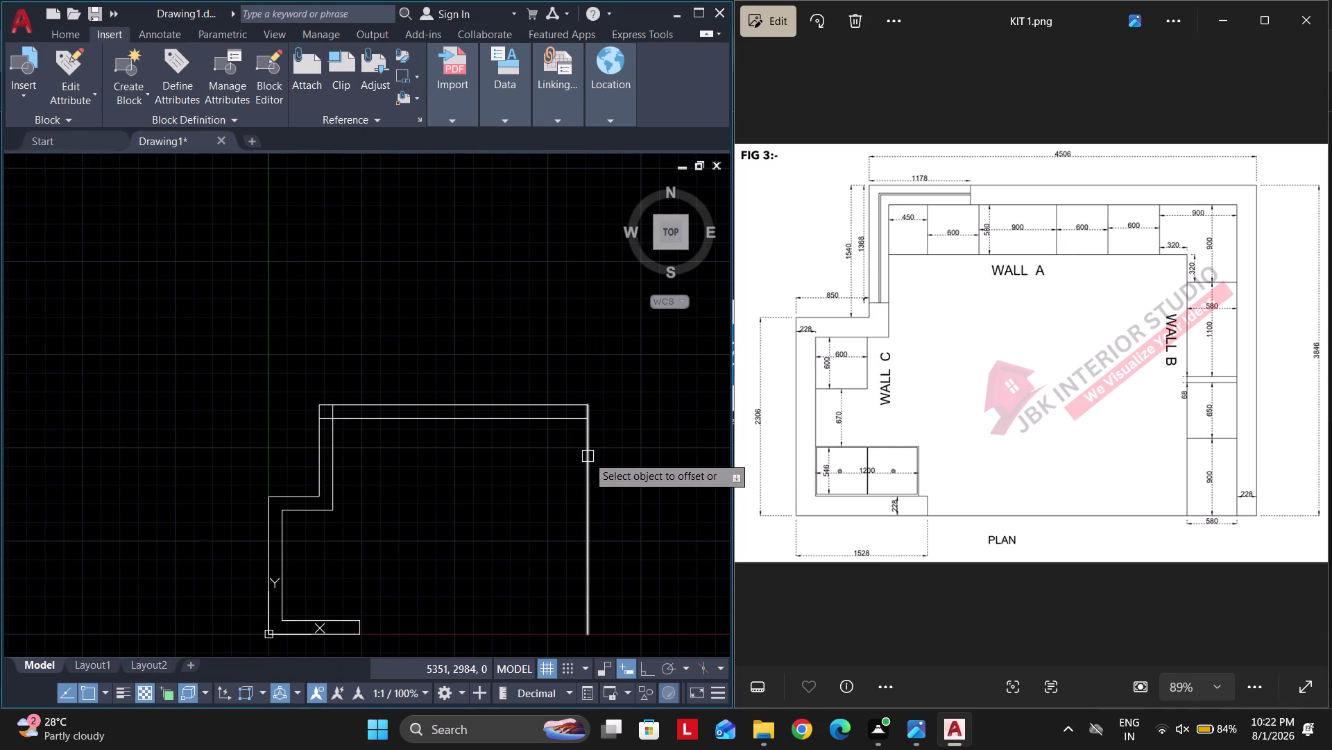
click(588, 456)
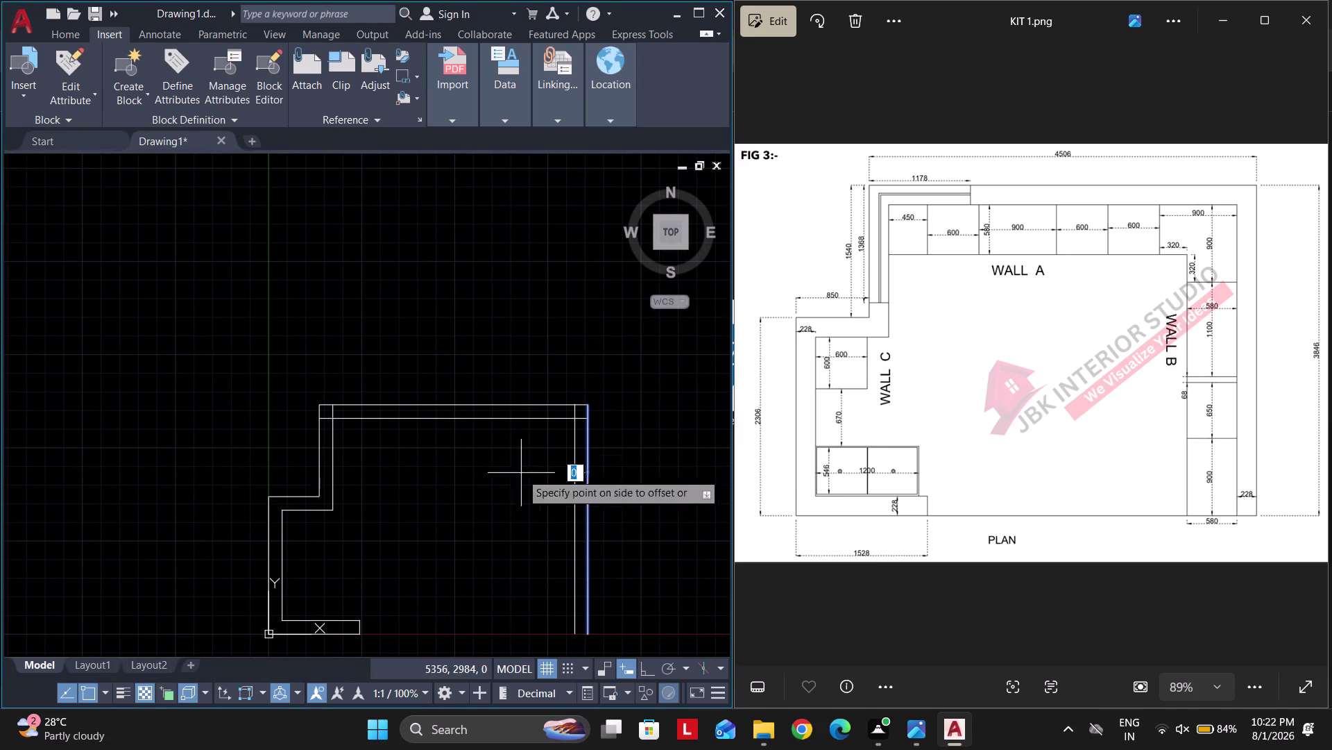
click(440, 489)
middle_drag(507, 520, 551, 423)
key(Escape)
Draw a cap line closing the right wall's open lower end.
key(l)
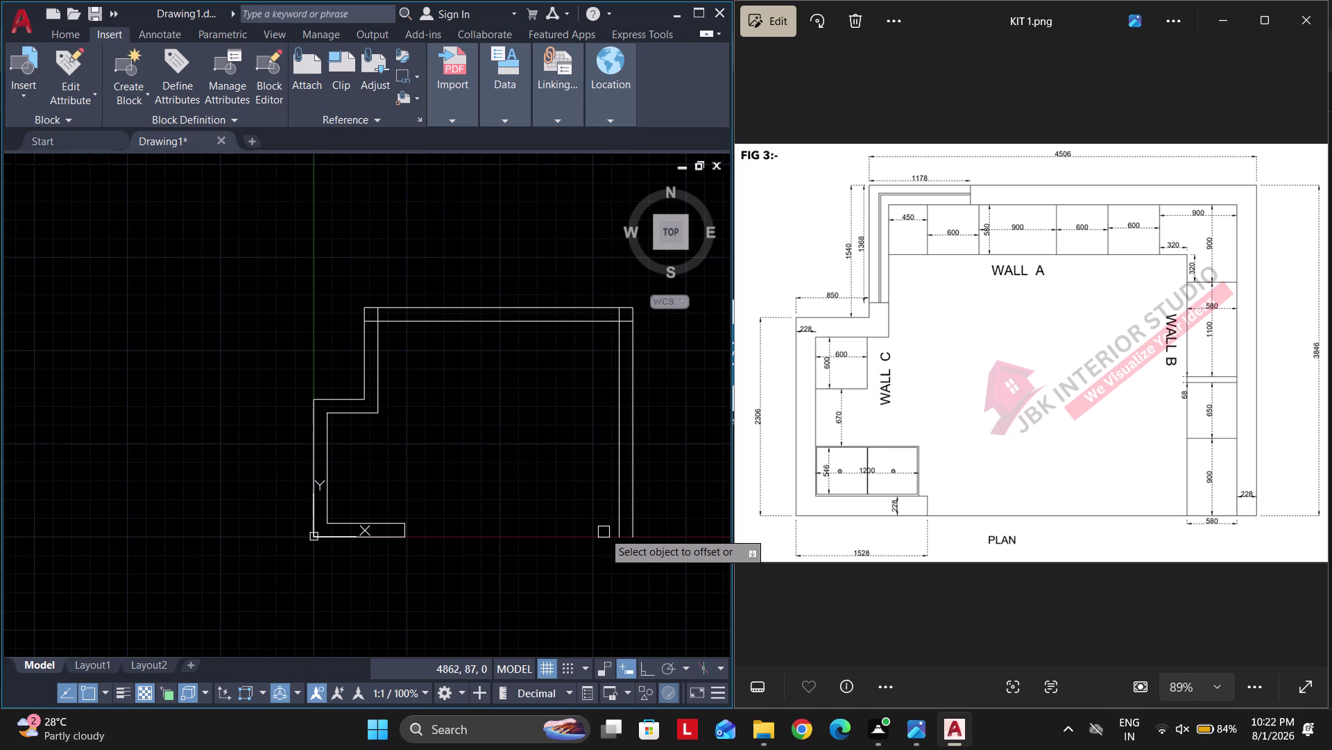
key(space)
key(Escape)
text(l)
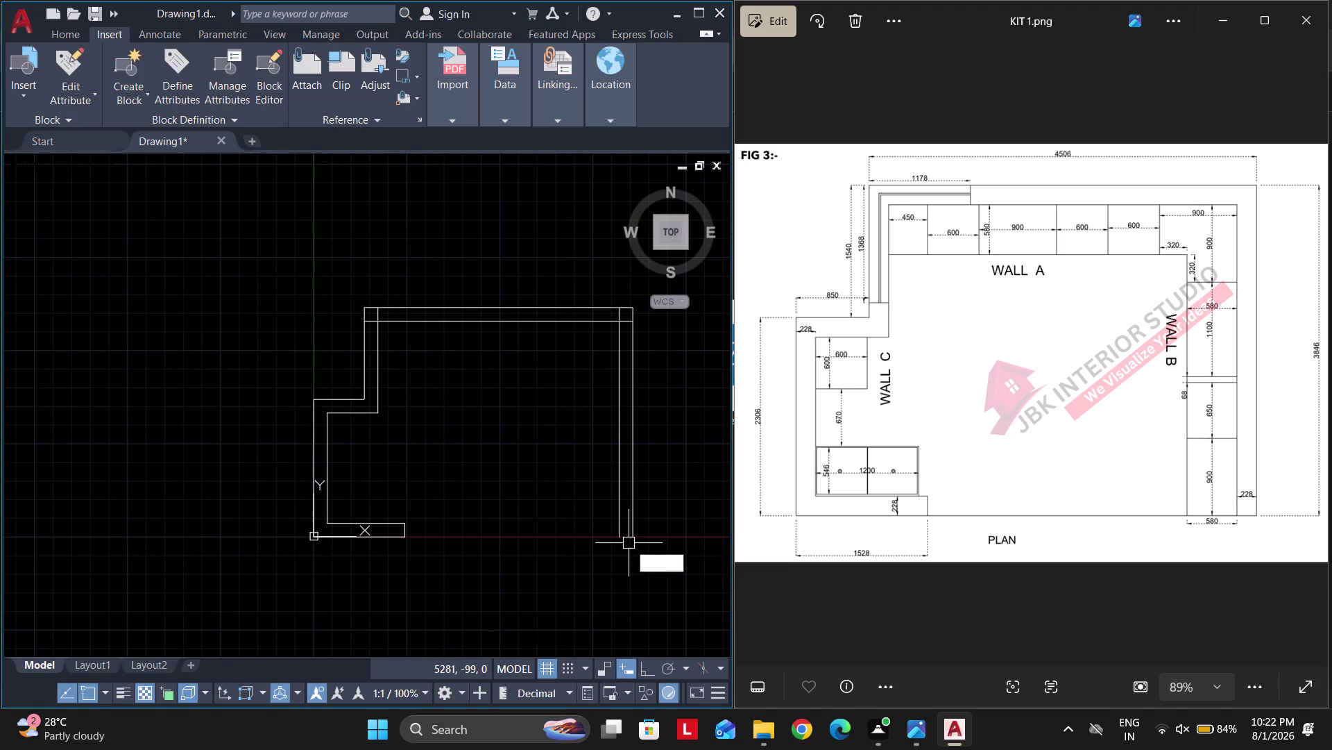
key(space)
scroll(up, 3)
click(599, 532)
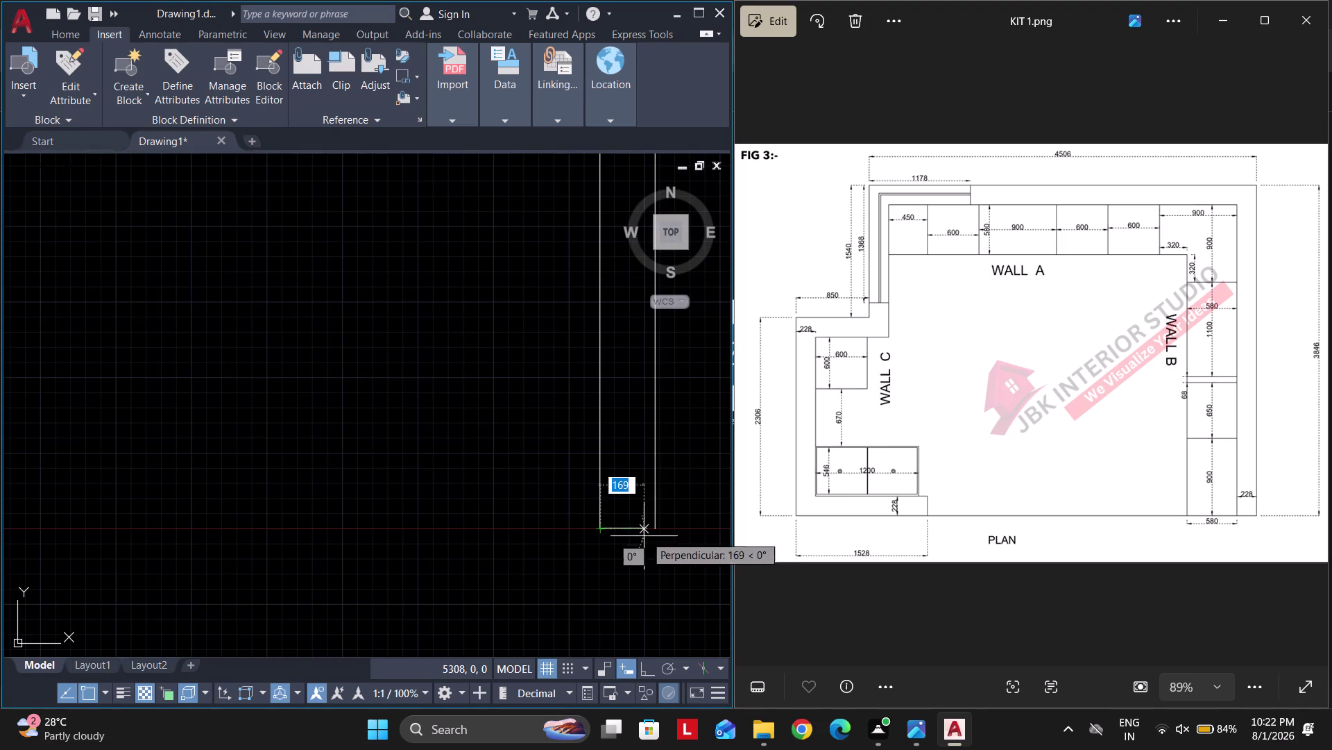
click(654, 531)
key(Escape)
scroll(down, 3)
middle_drag(585, 442, 591, 457)
scroll(up, 3)
key(space)
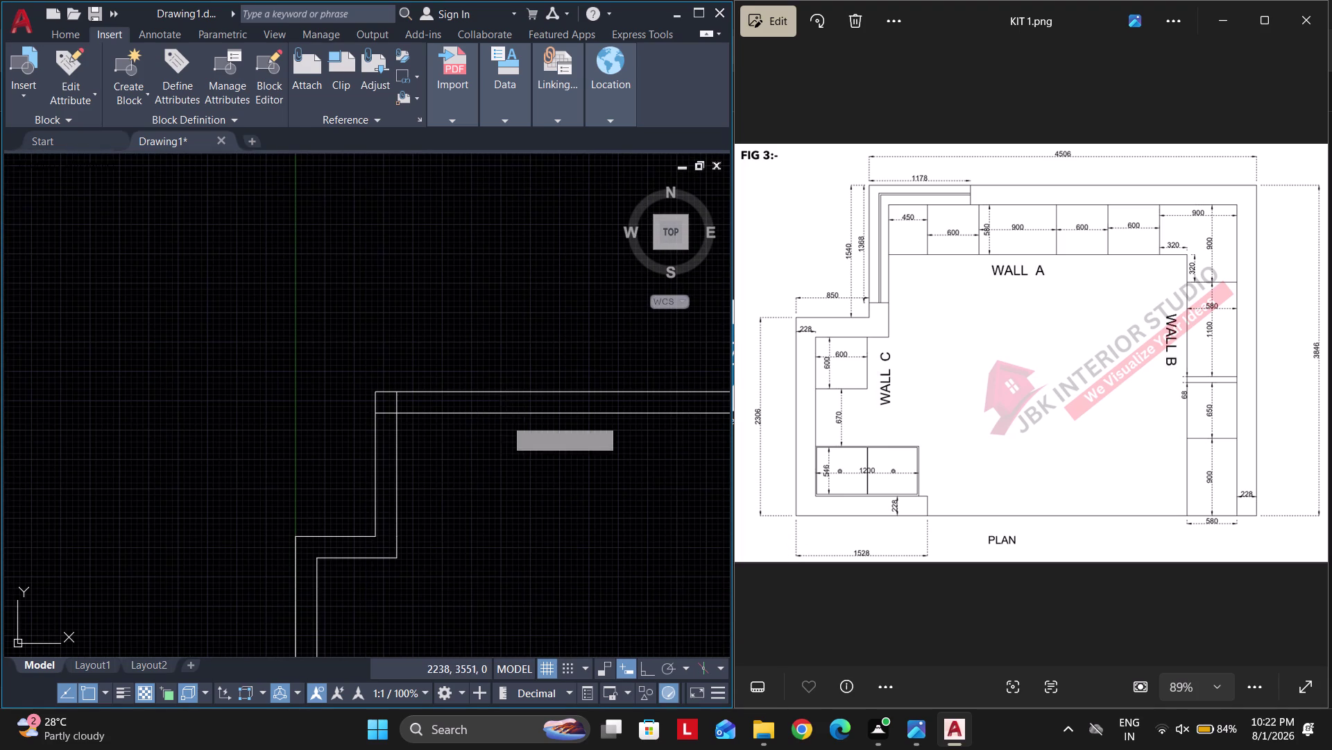
middle_drag(445, 411, 409, 429)
key(Escape)
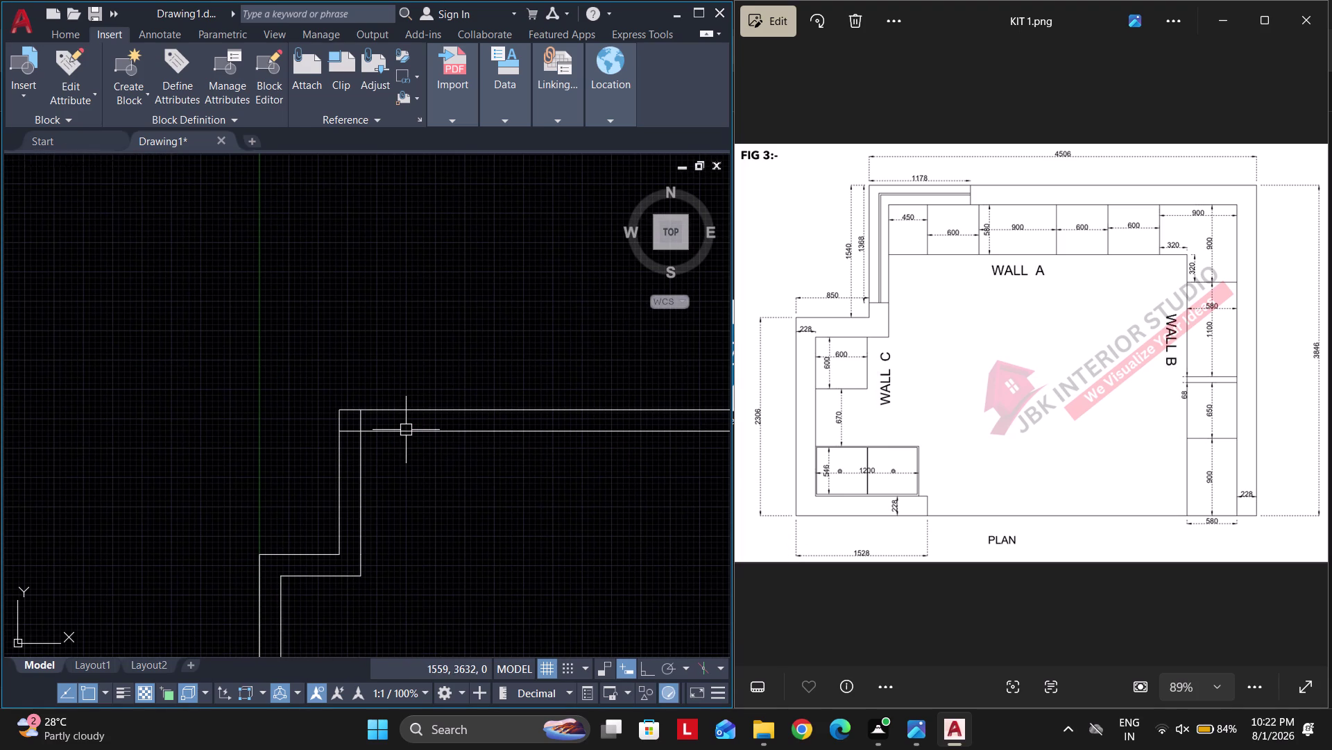
Add a 4506 linear dimension across the top wall's outer corners.
key(d)
text(li)
key(space)
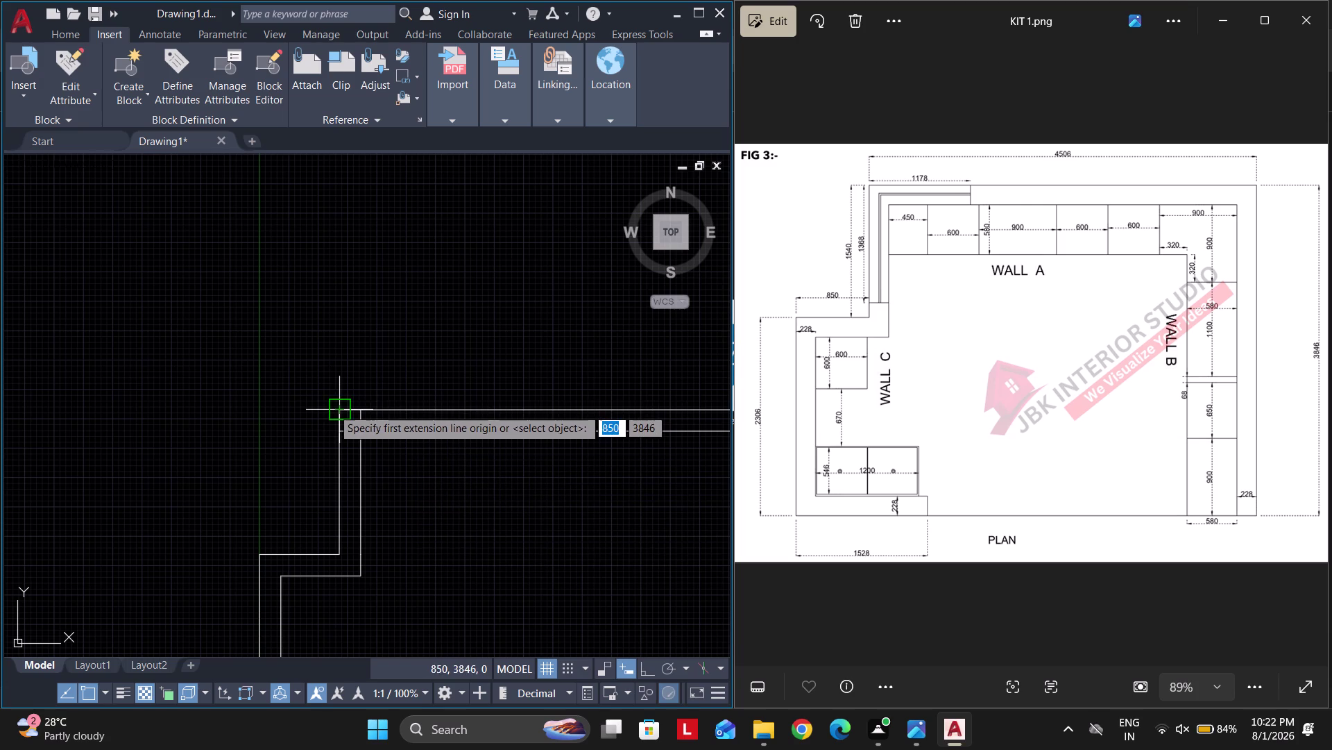
click(333, 409)
middle_drag(436, 412, 326, 443)
scroll(down, 3)
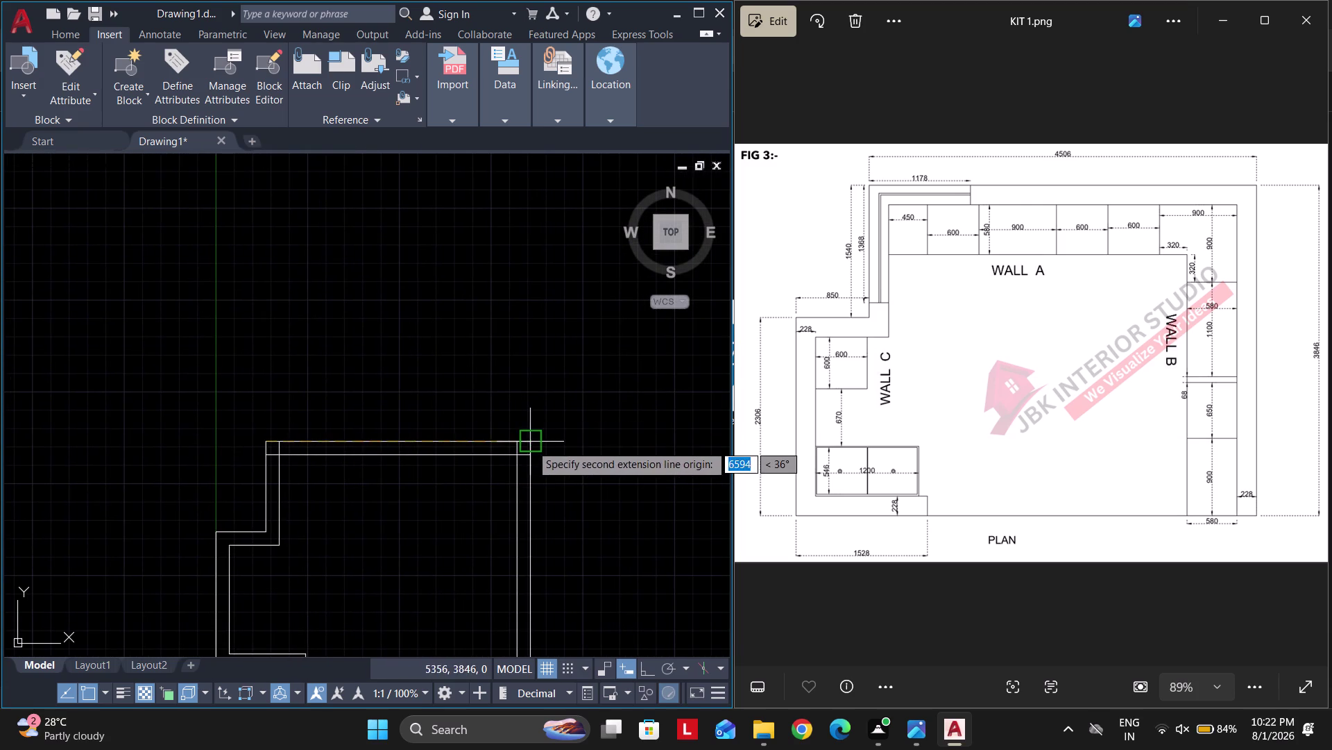
click(531, 444)
middle_drag(418, 460, 497, 434)
scroll(up, 3)
scroll(up, 3)
scroll(up, 3)
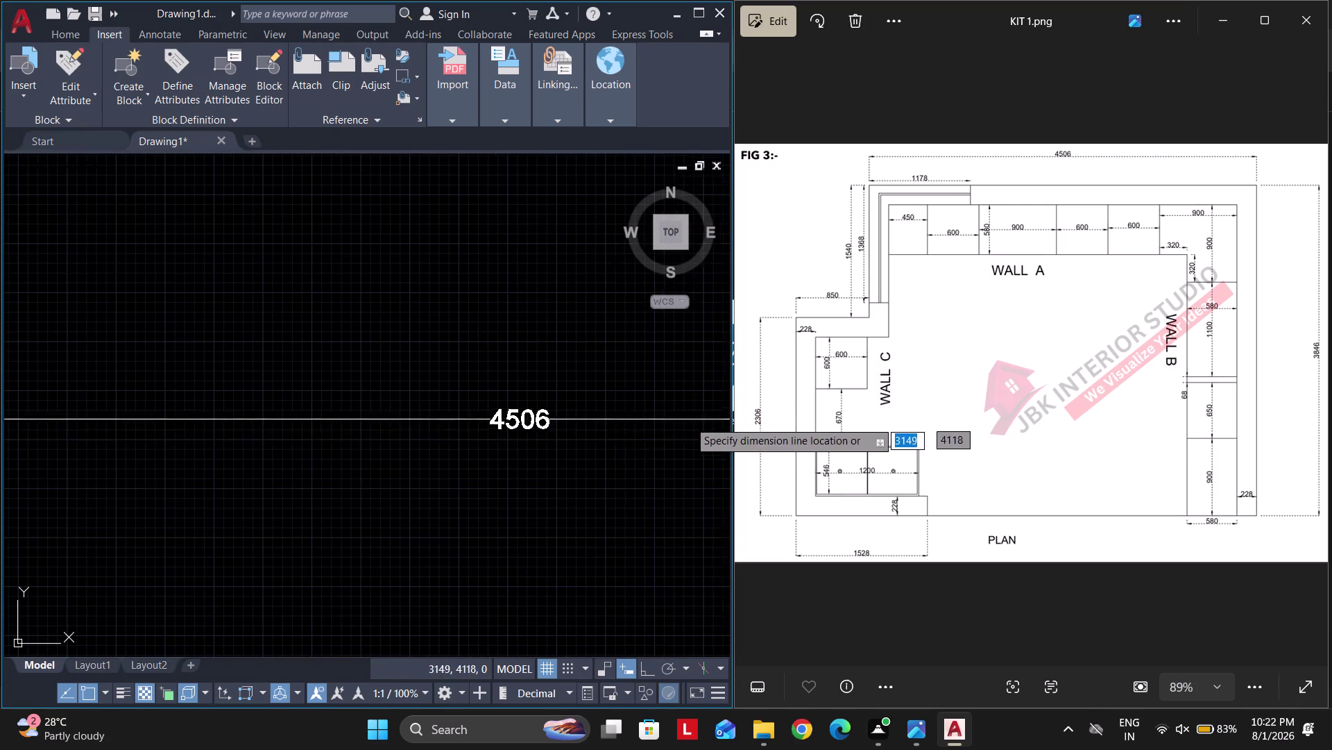
key(Escape)
scroll(down, 3)
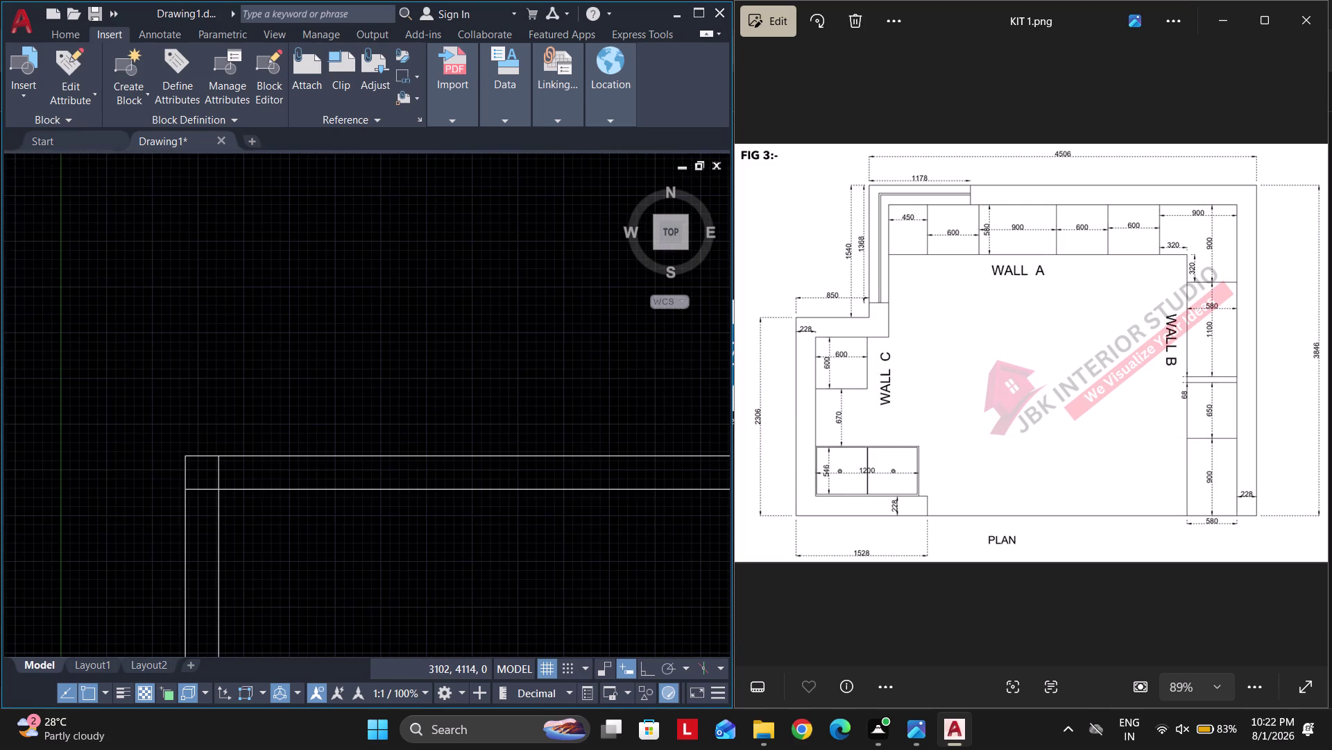
Pan to the stepped wall corner and start TRIM.
middle_drag(527, 472, 547, 444)
key(t)
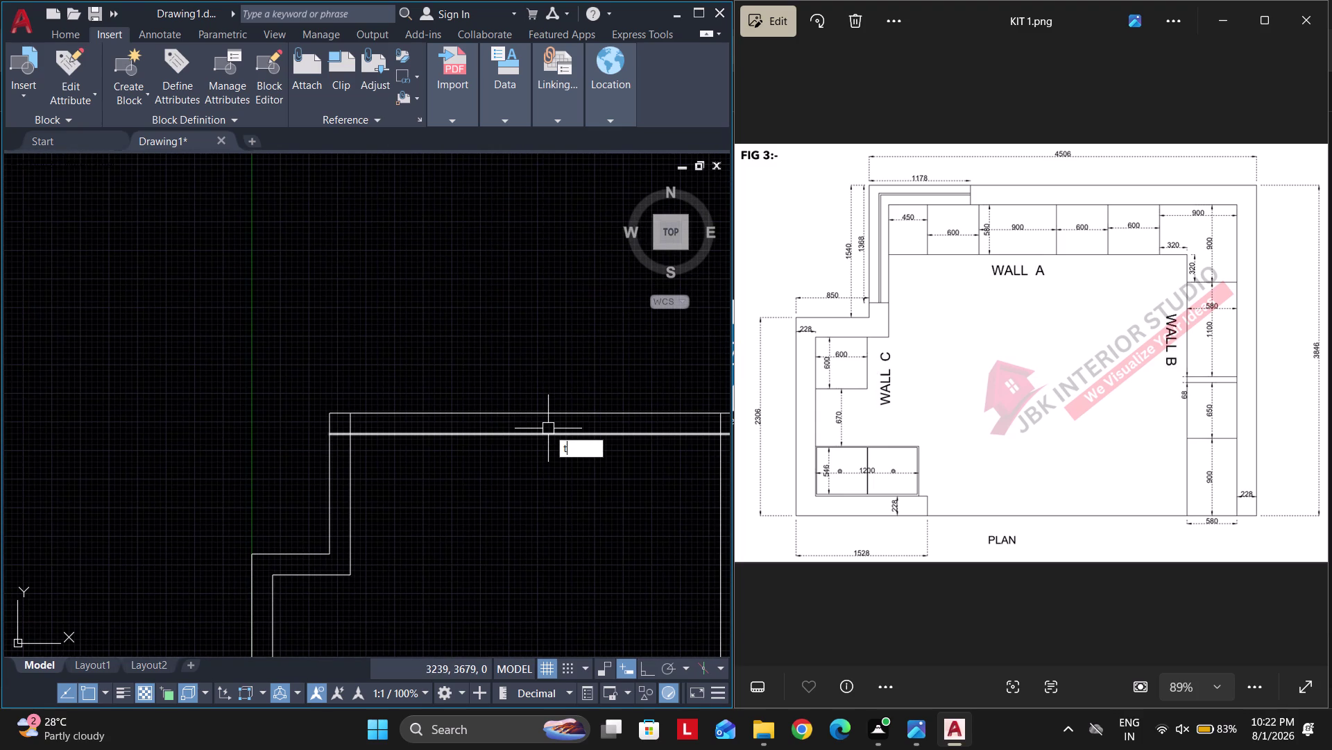
key(r)
key(space)
Trim the overshooting line ends at the left and right wall corners.
scroll(up, 3)
drag(388, 485, 411, 419)
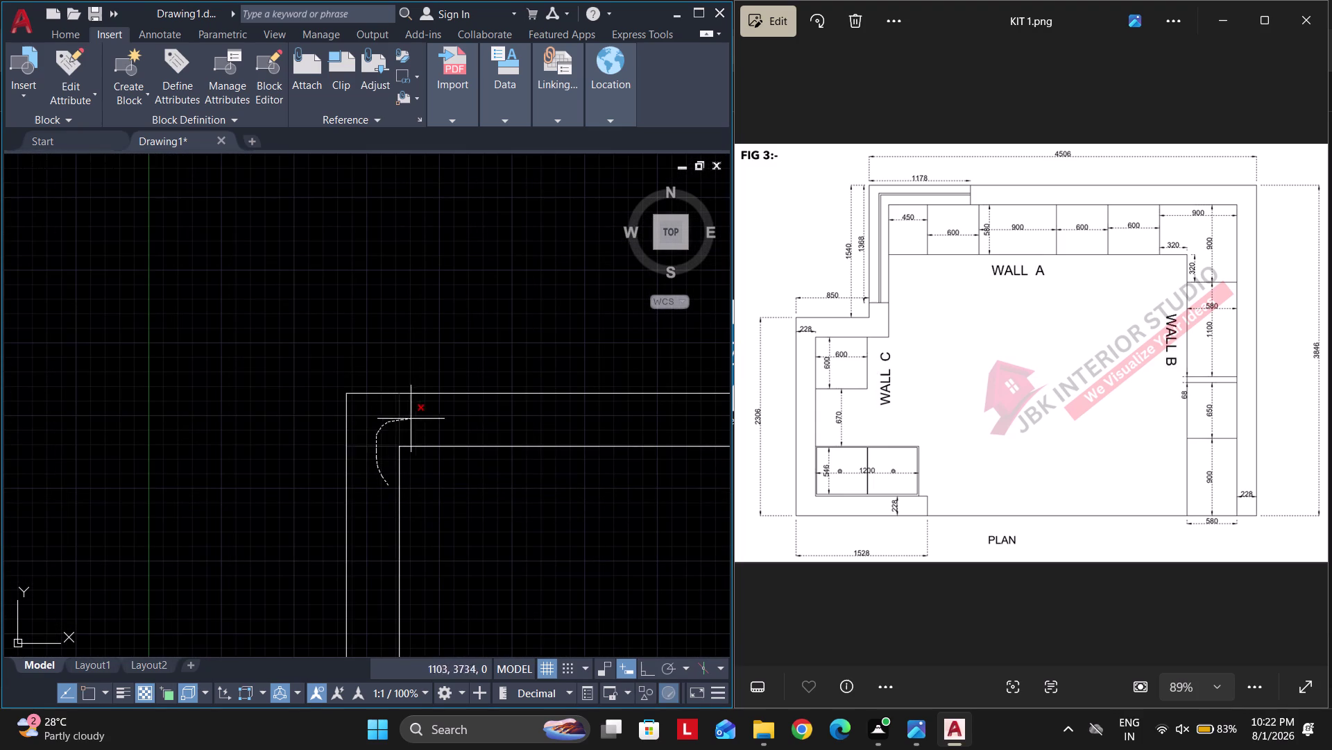
drag(411, 419, 422, 416)
scroll(down, 3)
middle_drag(531, 455, 370, 466)
scroll(up, 3)
drag(608, 472, 596, 420)
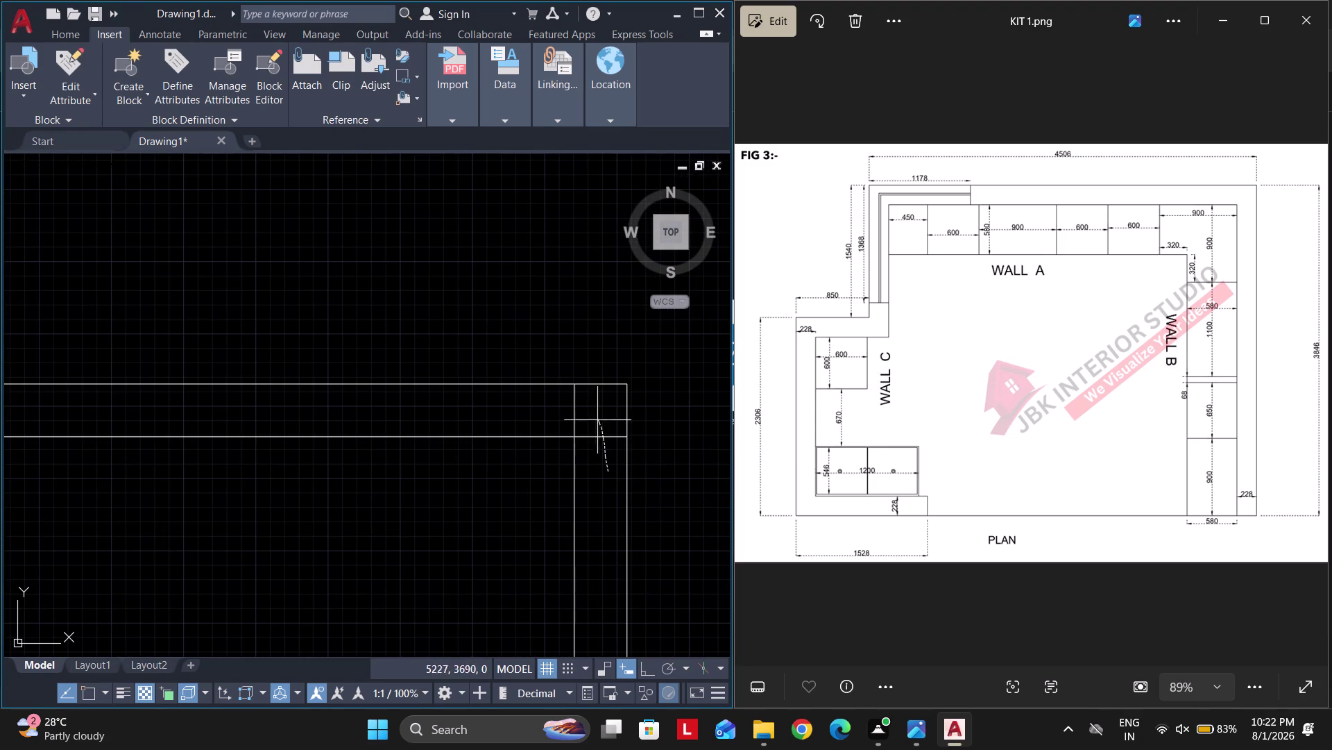
drag(596, 420, 539, 417)
key(Escape)
Zoom out to check the outline, then centre on the stepped upper-left corner.
scroll(down, 3)
middle_drag(513, 503, 586, 422)
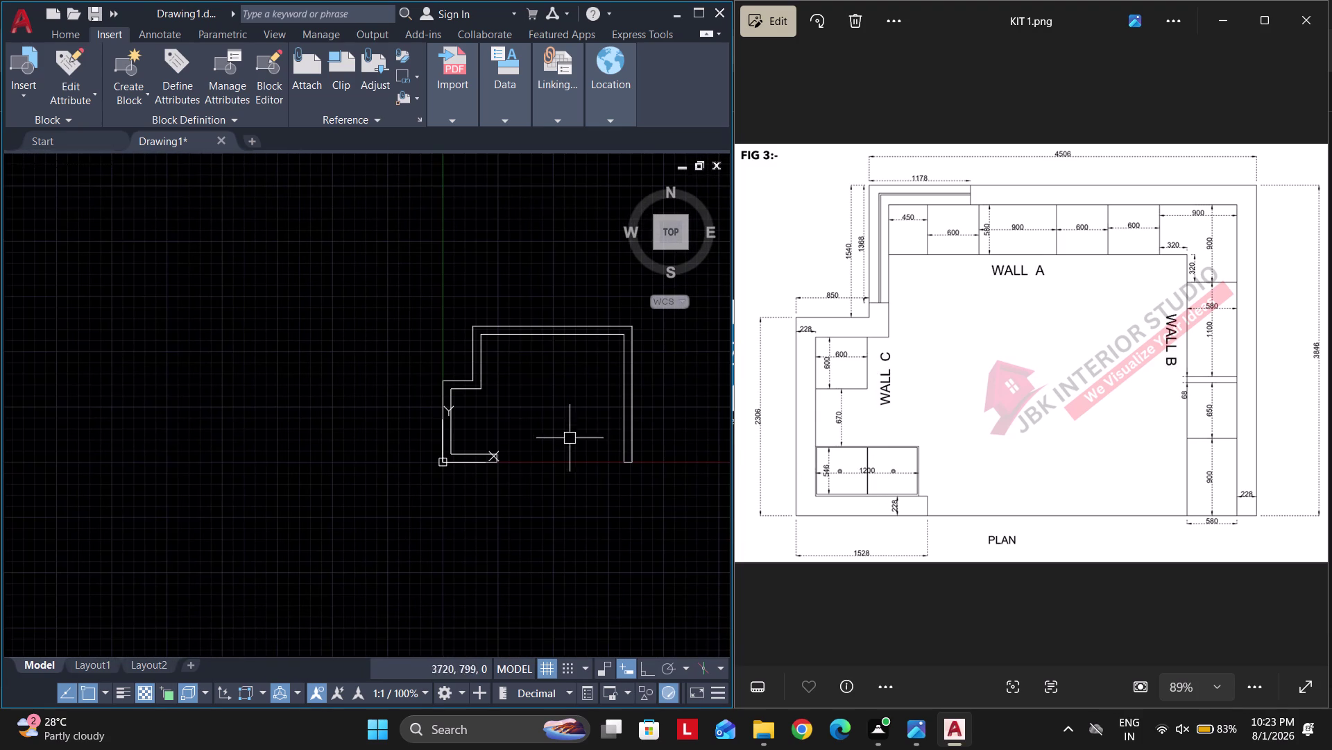
scroll(up, 3)
middle_drag(601, 432, 520, 493)
scroll(up, 3)
middle_drag(426, 436, 460, 471)
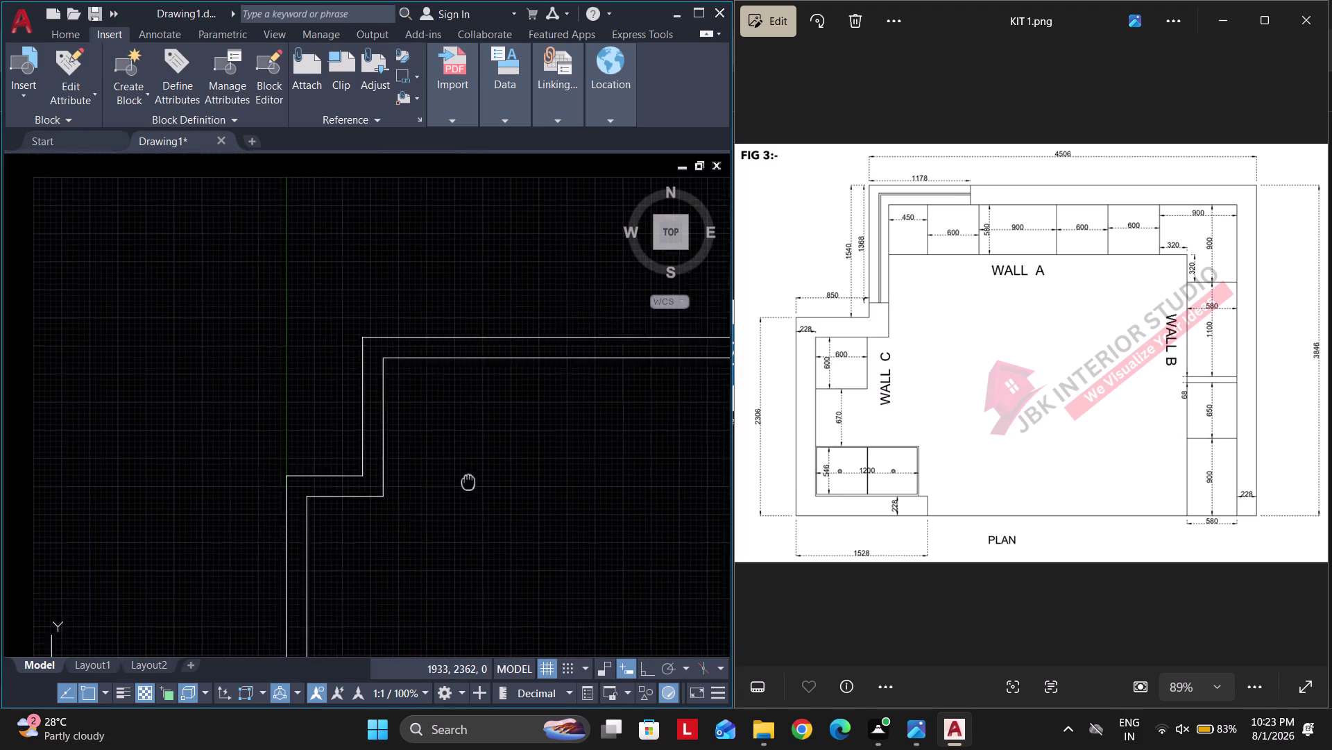
middle_drag(460, 471, 502, 525)
middle_drag(474, 529, 505, 529)
Offset the top wall 1368 downward, per the reference image dimensions.
text(o)
key(space)
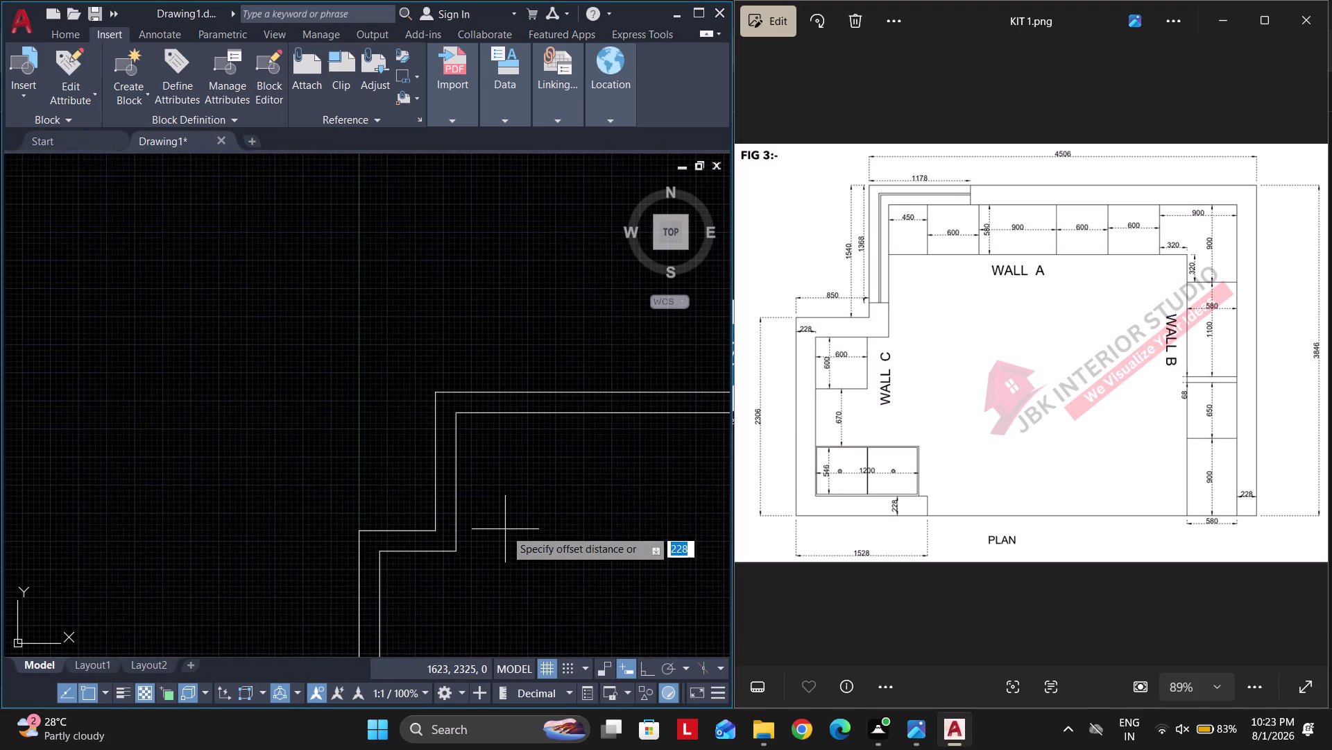
scroll(up, 3)
drag(861, 220, 876, 348)
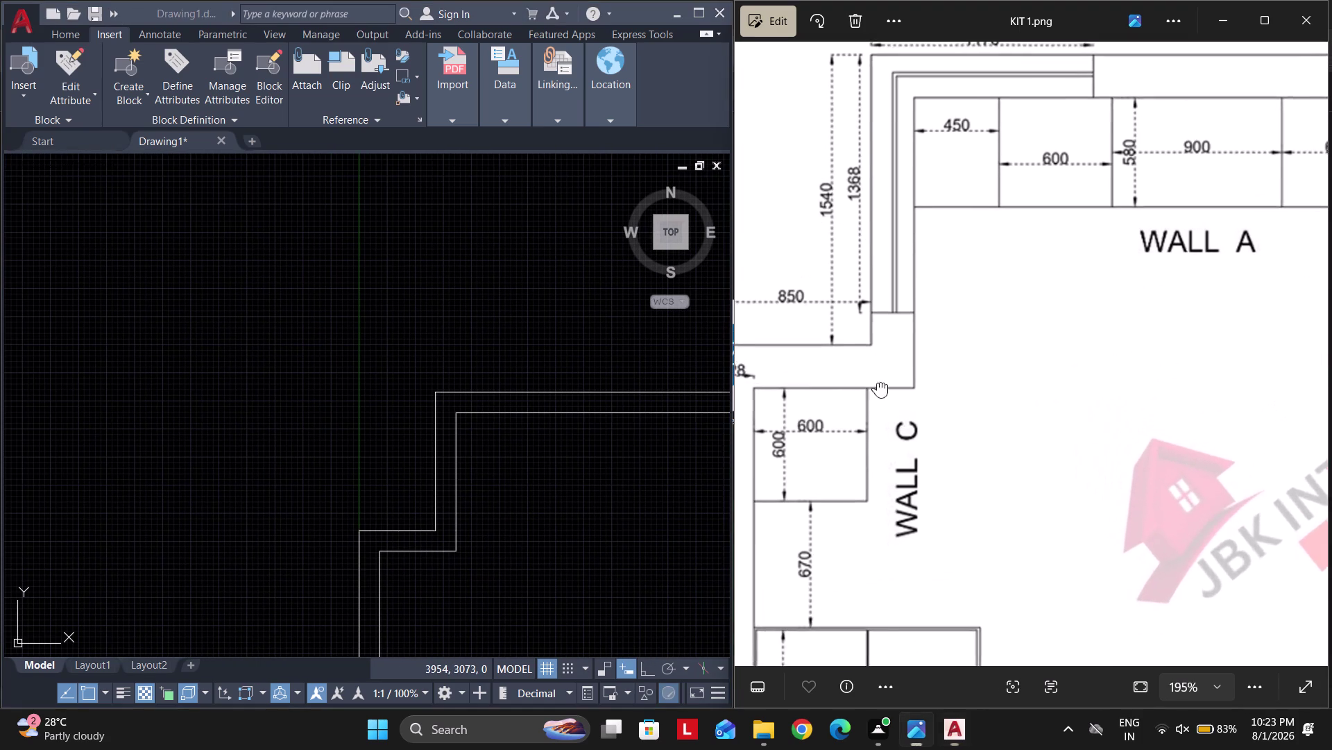
drag(876, 348, 880, 408)
scroll(up, 3)
middle_drag(454, 426, 420, 435)
middle_drag(438, 417, 419, 397)
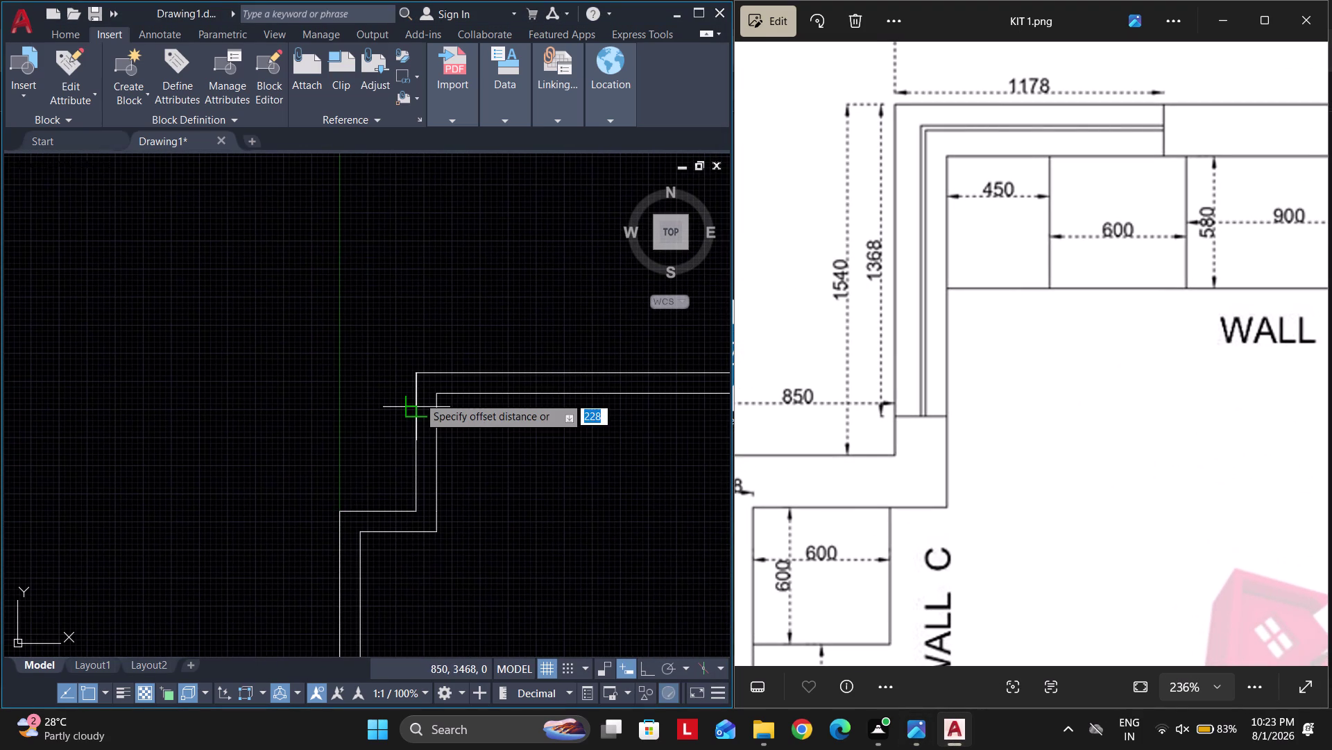
text(1368)
key(Return)
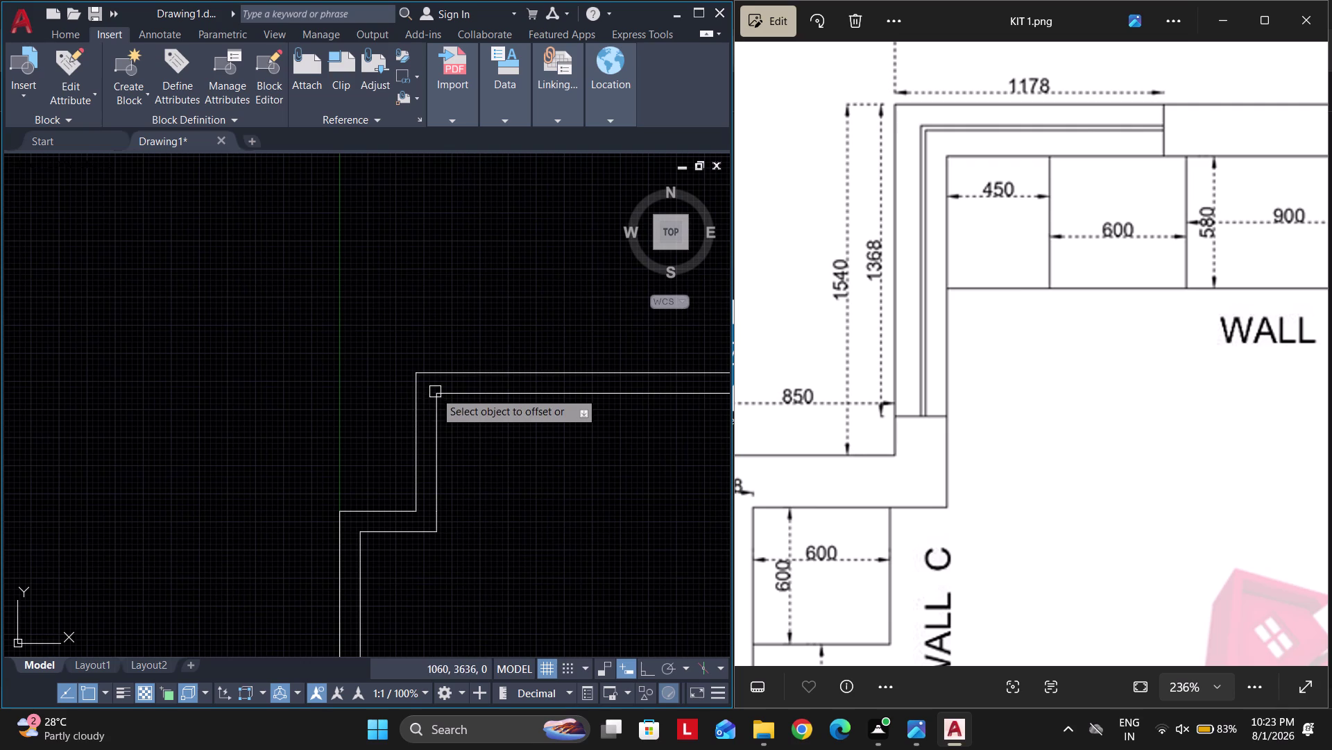
click(456, 374)
click(466, 464)
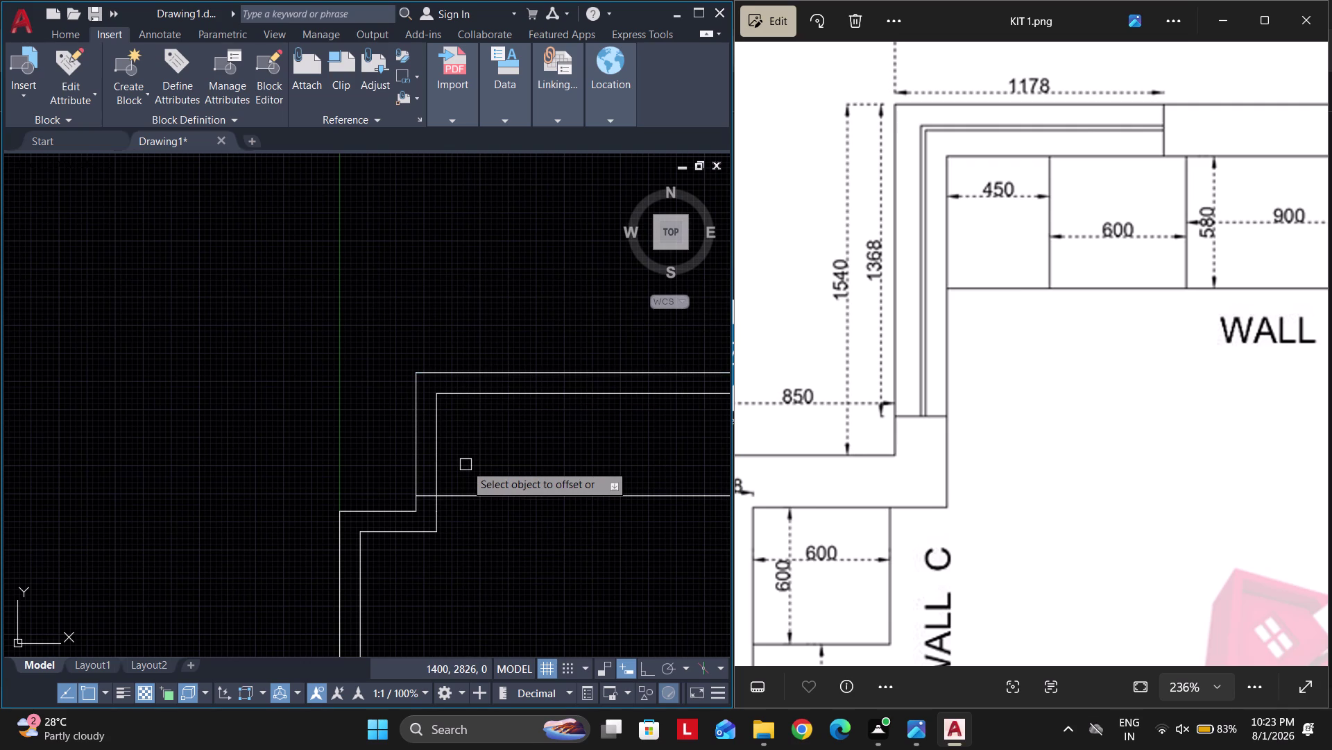
key(Escape)
Offset the left wall 1178 to the right.
key(space)
text(1178)
key(Return)
click(418, 414)
click(502, 430)
key(Escape)
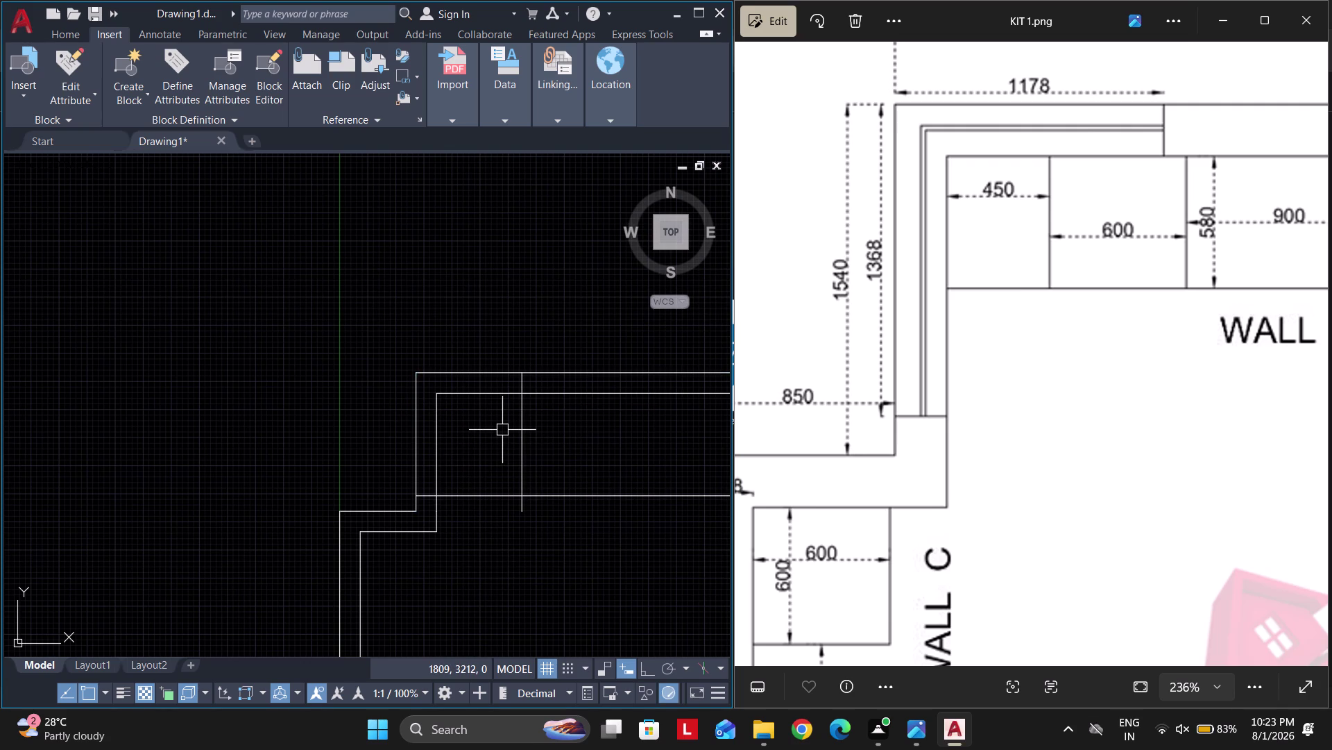
Trim the excess ends where the two offset lines cross.
text(l)
key(space)
key(Escape)
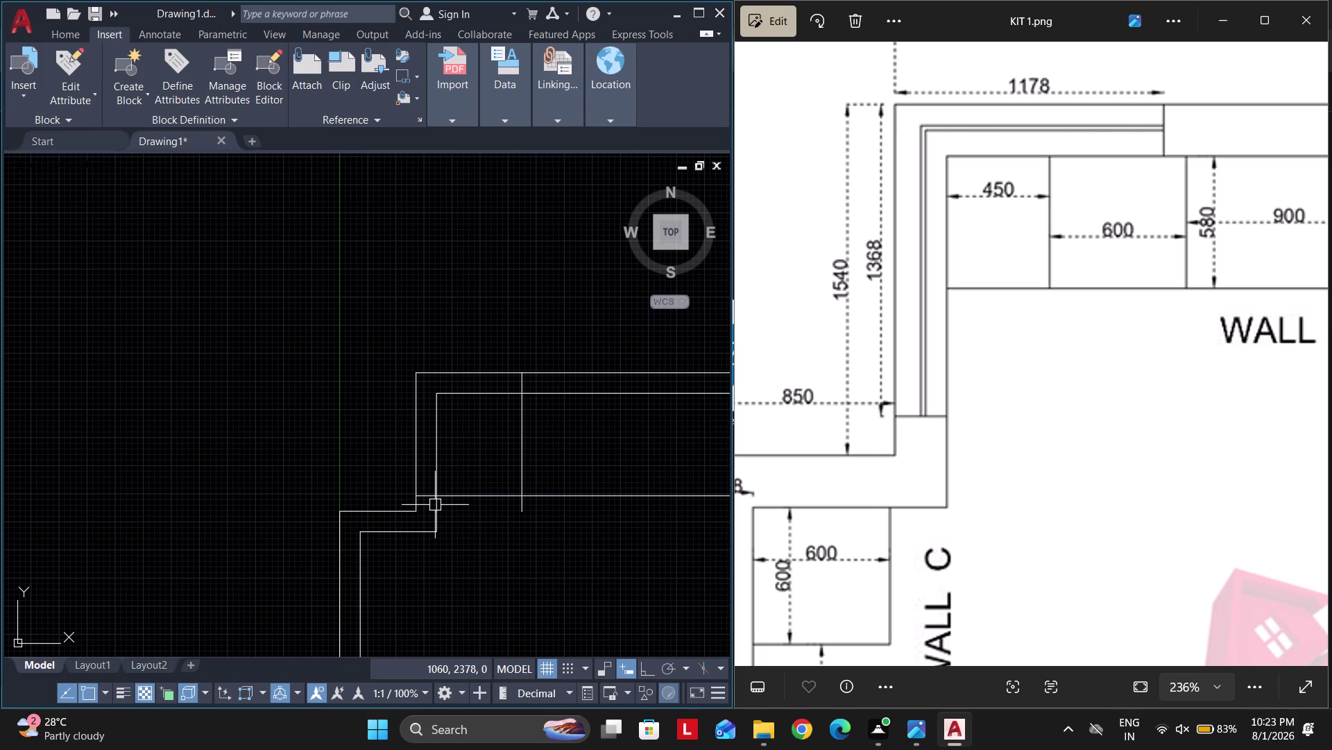
text(tr)
key(space)
drag(477, 542, 514, 524)
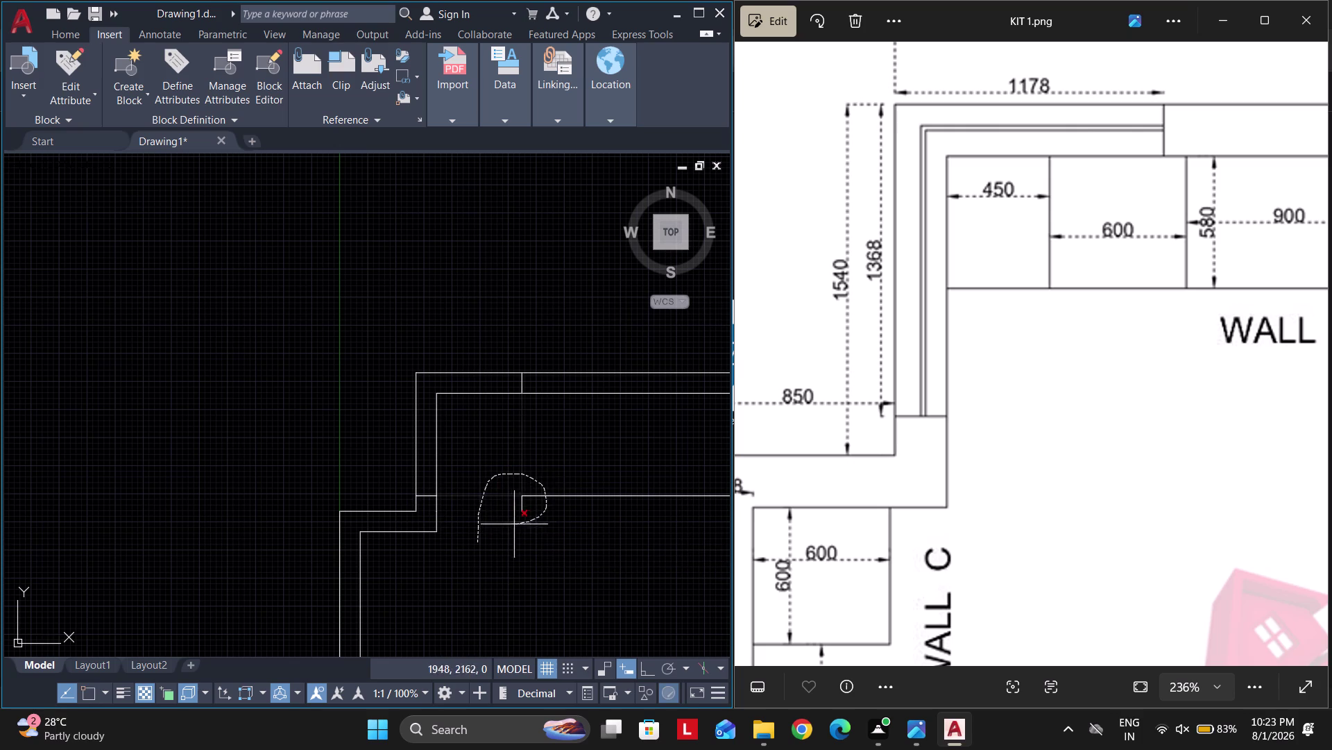
drag(514, 524, 545, 479)
key(Escape)
Start a new line in the upper-left step area.
key(l)
key(space)
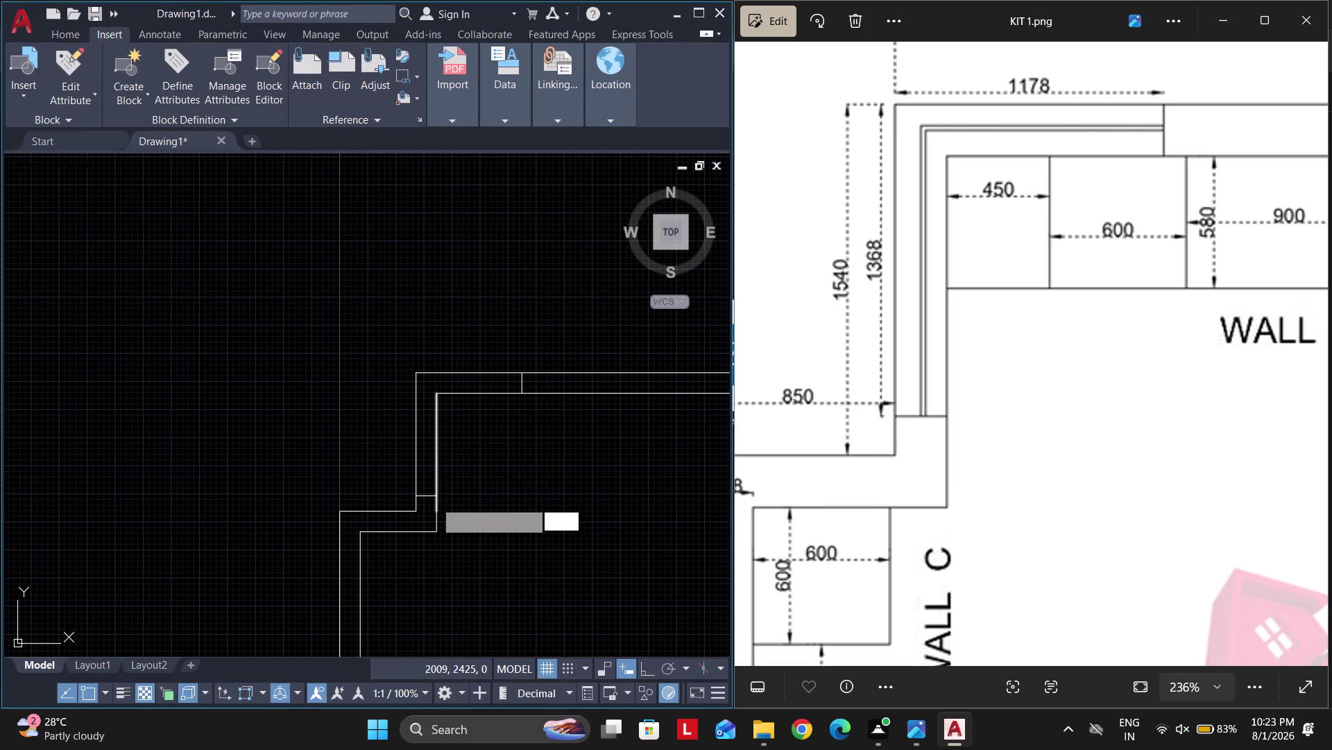
click(423, 494)
scroll(up, 3)
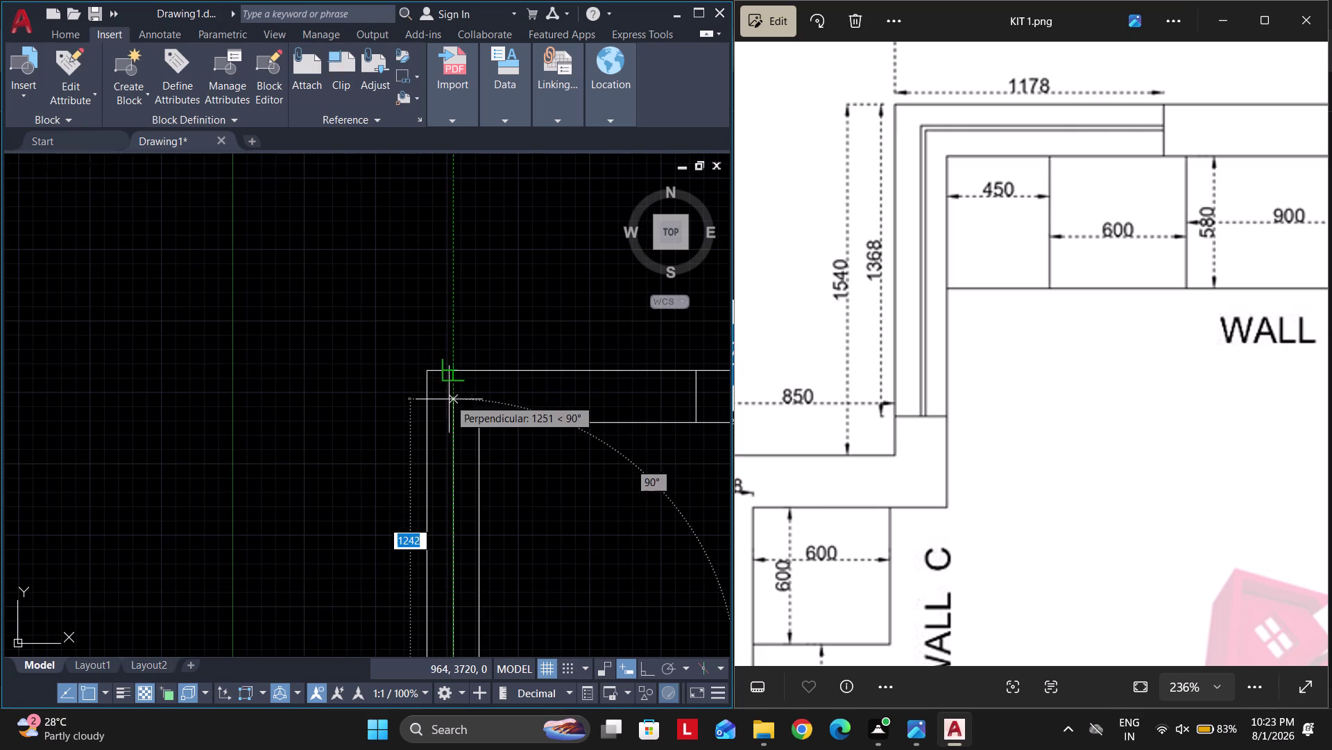
Draw the remaining step line from the corner to the wall.
click(449, 399)
middle_drag(523, 400, 405, 417)
key(Escape)
key(space)
key(space)
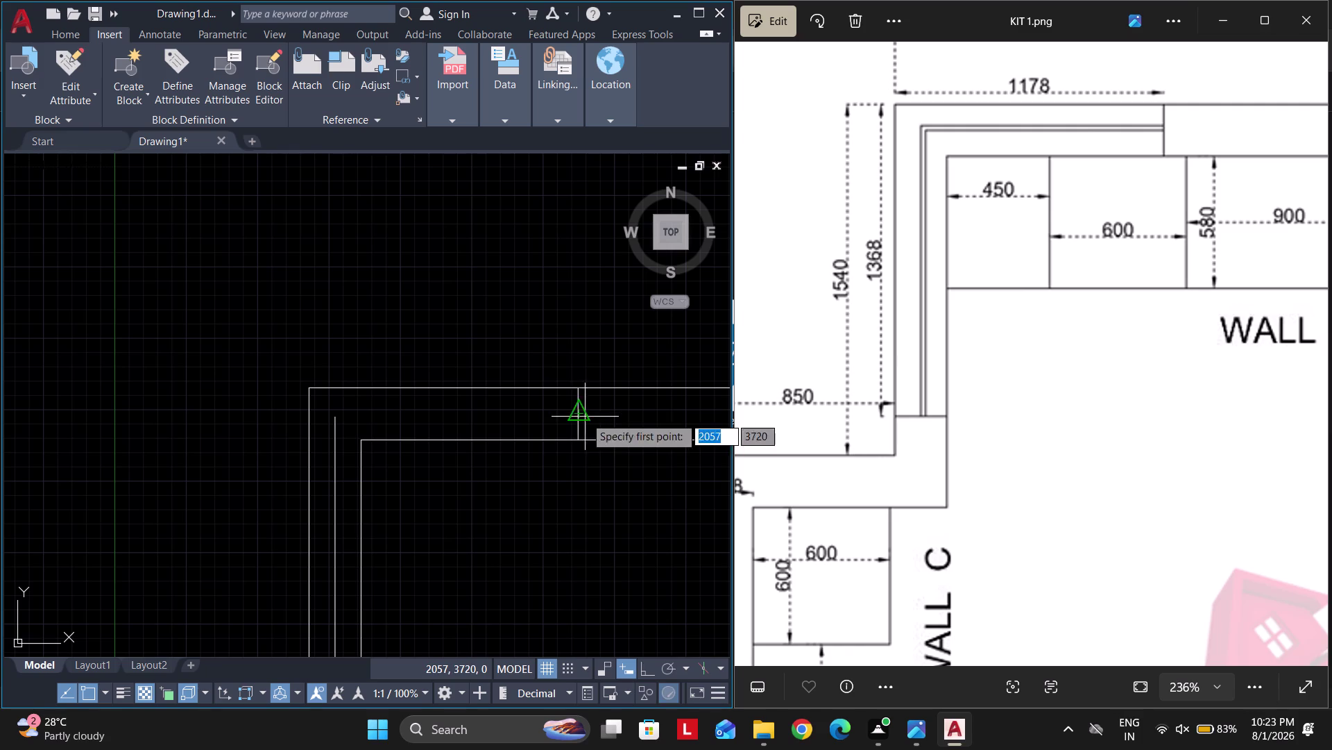
click(578, 413)
scroll(up, 3)
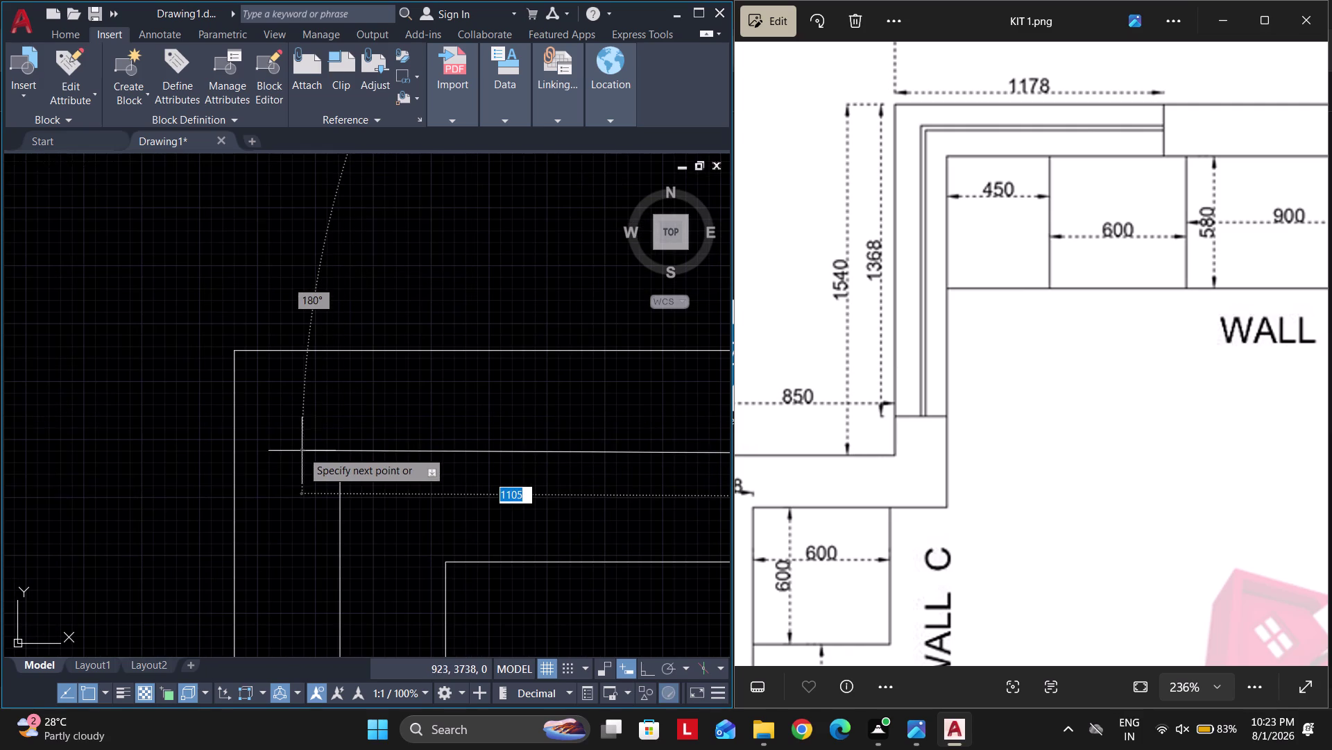
middle_drag(313, 459, 388, 402)
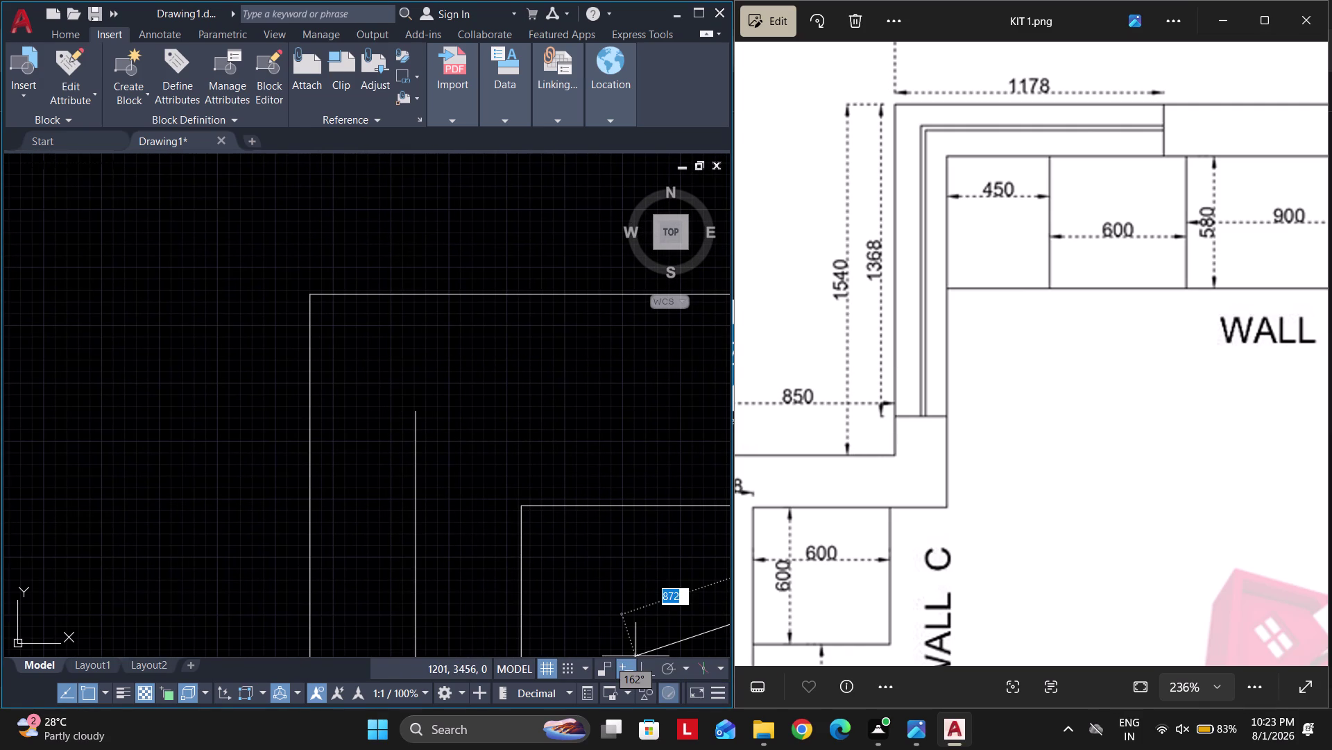
click(650, 675)
click(640, 665)
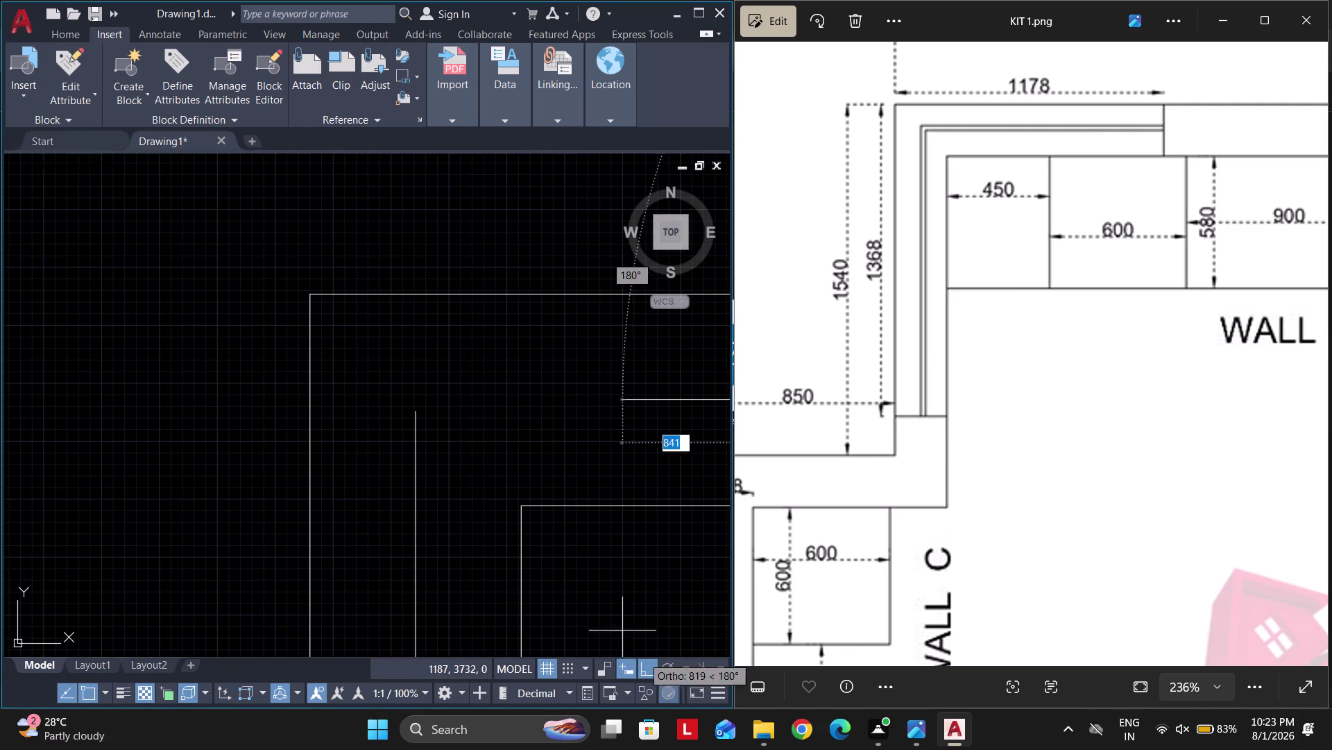
click(382, 388)
key(Escape)
Erase the extra vertical line and trim the leftover end at the corner.
key(e)
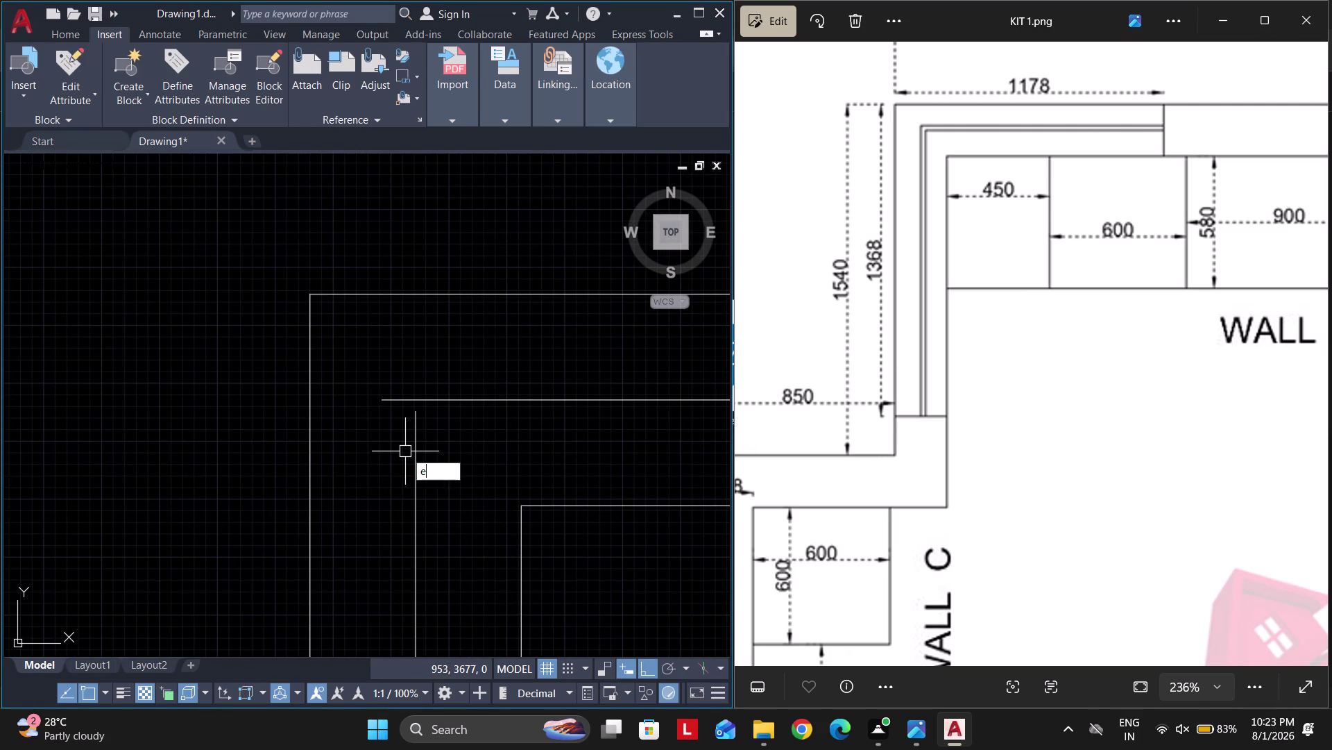
text(x)
key(space)
drag(407, 472, 432, 467)
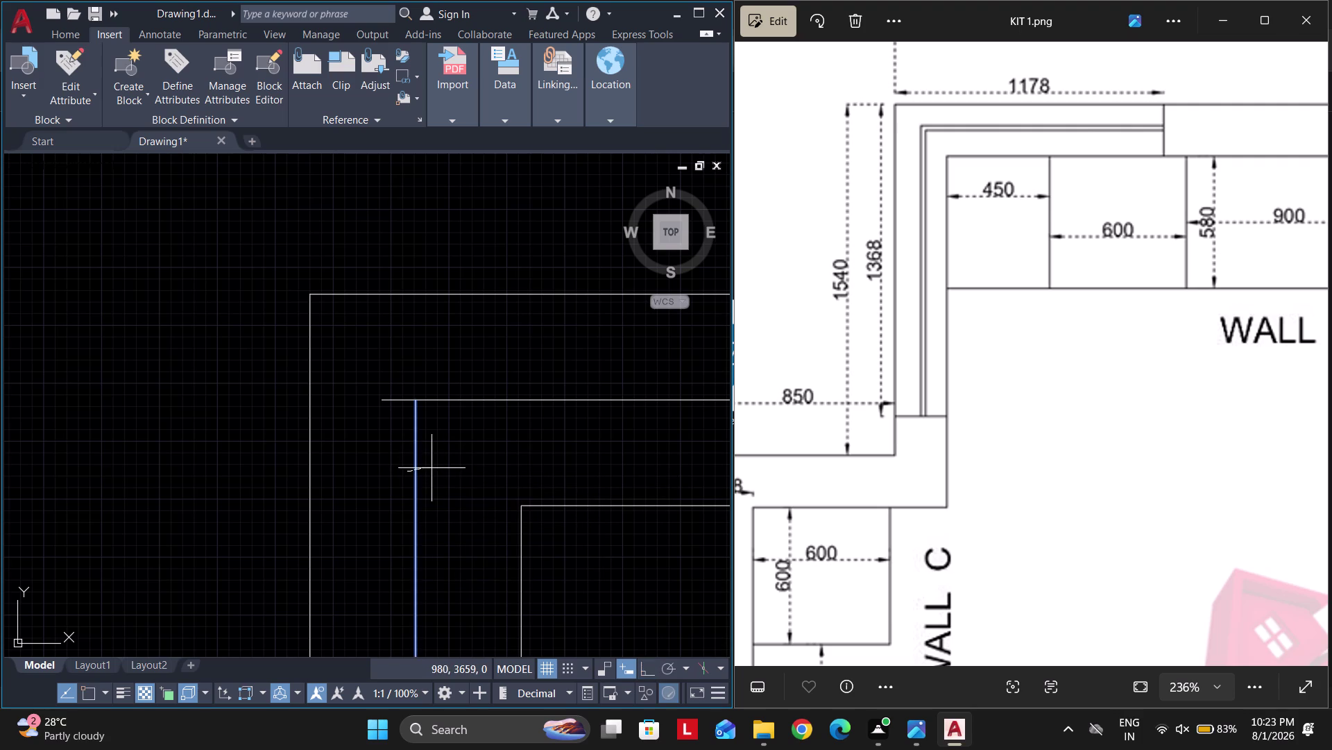
drag(432, 468, 441, 465)
key(Escape)
text(tr)
key(space)
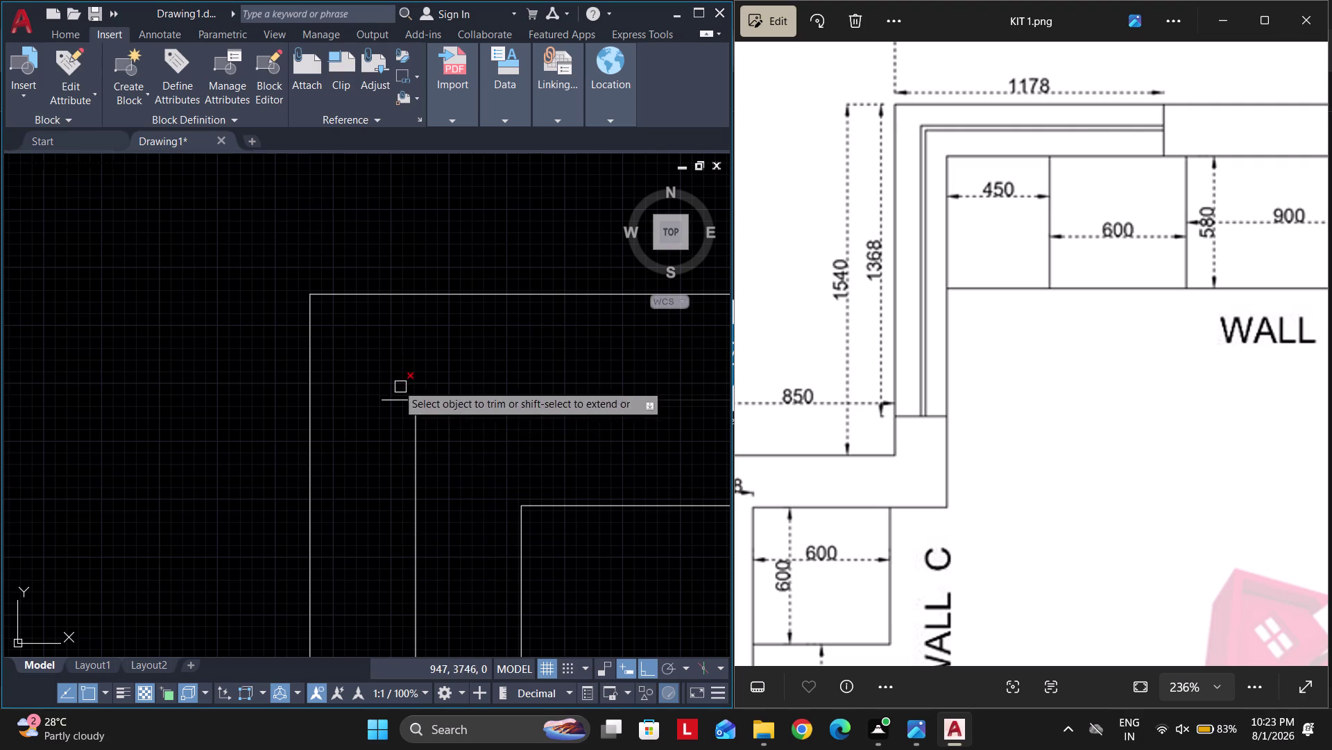
click(390, 396)
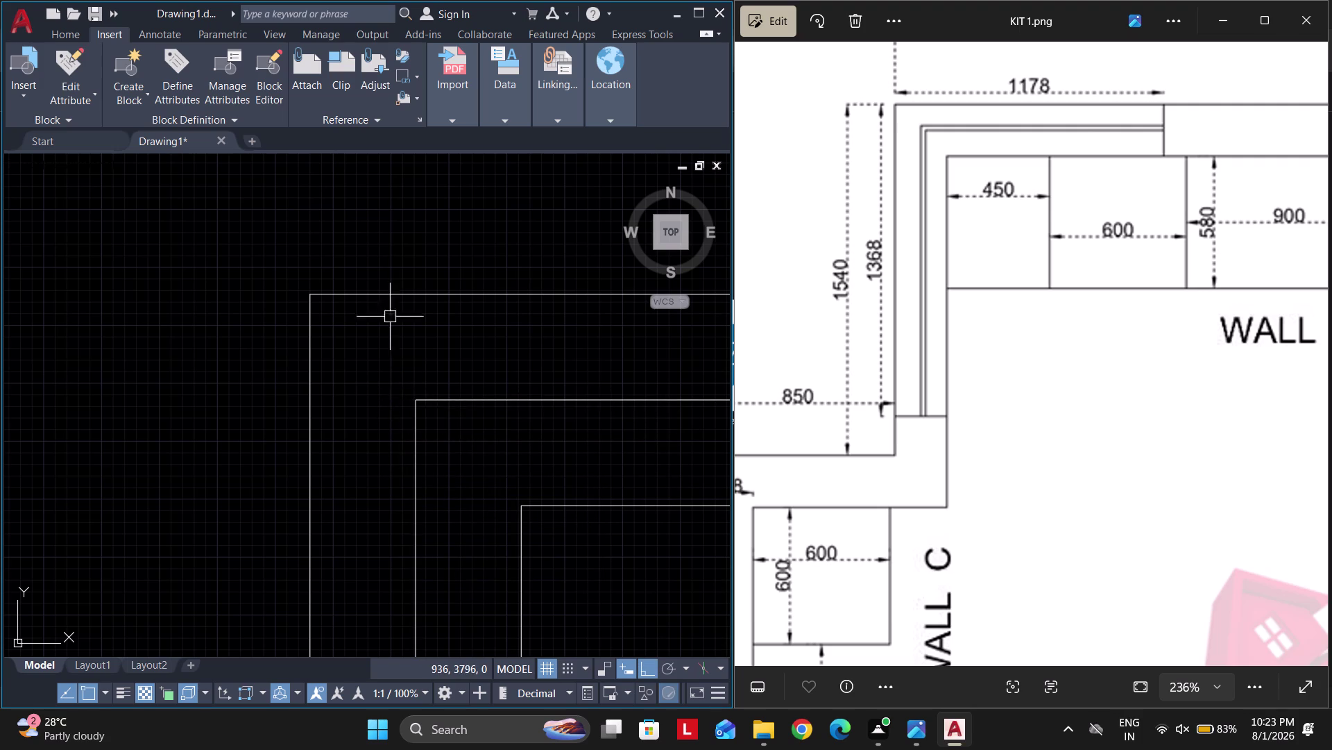